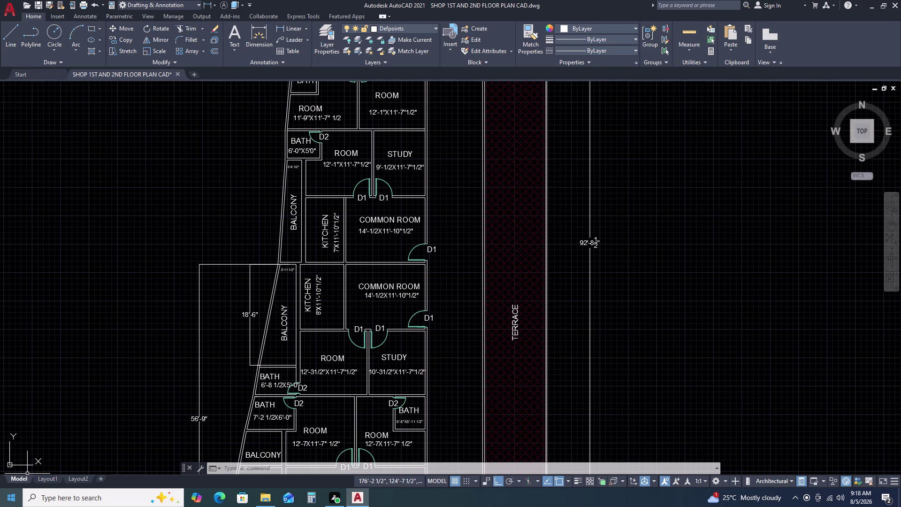
Set the 2'-11 1/2" balcony label's text height to 6".
scroll(down, 3)
middle_drag(181, 359, 313, 290)
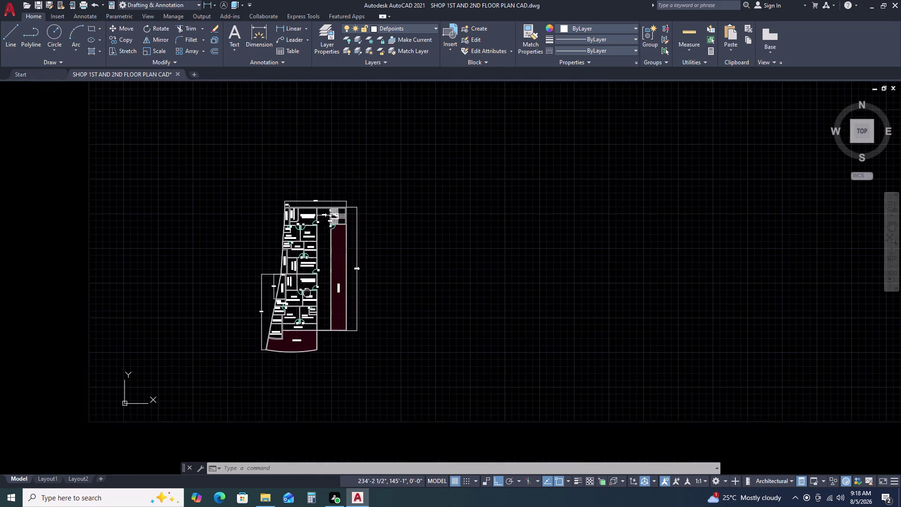
middle_drag(313, 289, 314, 290)
scroll(up, 3)
scroll(up, 3)
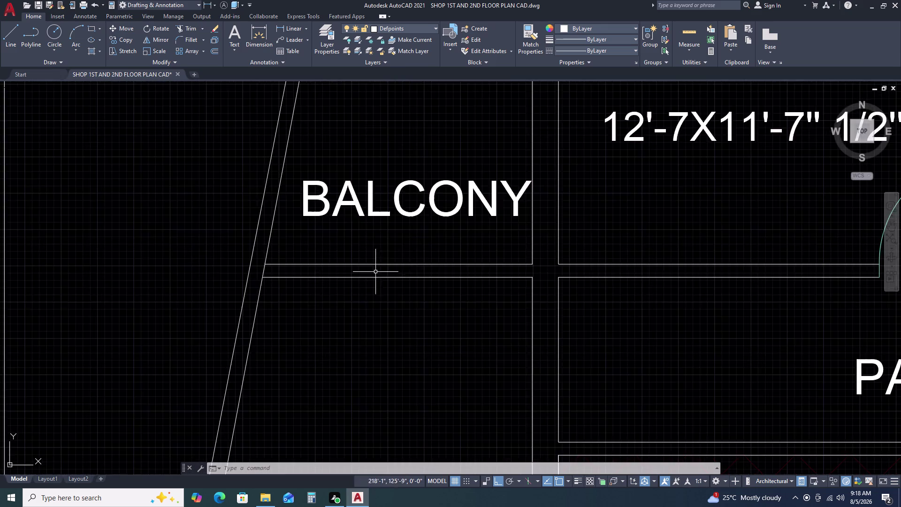
scroll(down, 3)
scroll(up, 3)
scroll(up, 3)
middle_drag(650, 226, 520, 253)
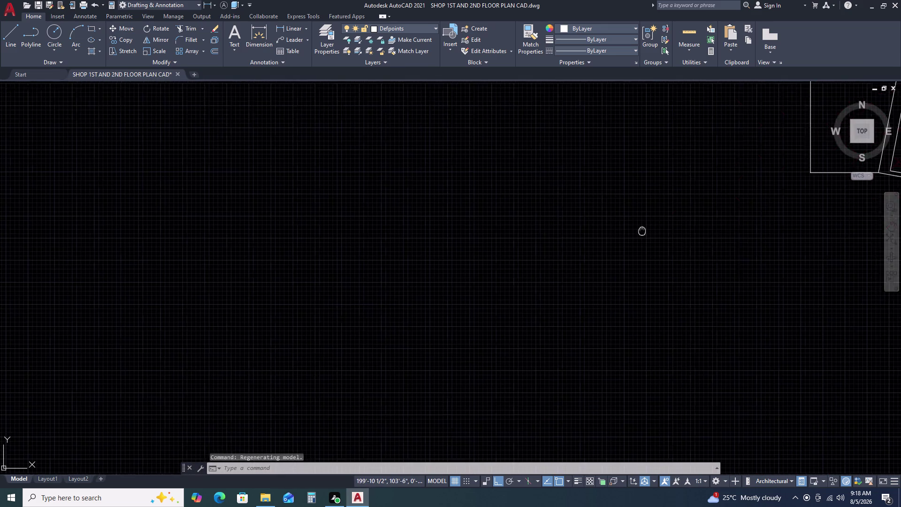
middle_drag(519, 253, 183, 302)
scroll(down, 3)
middle_drag(572, 181, 359, 288)
middle_drag(489, 161, 484, 226)
middle_drag(484, 228, 508, 252)
middle_click(508, 253)
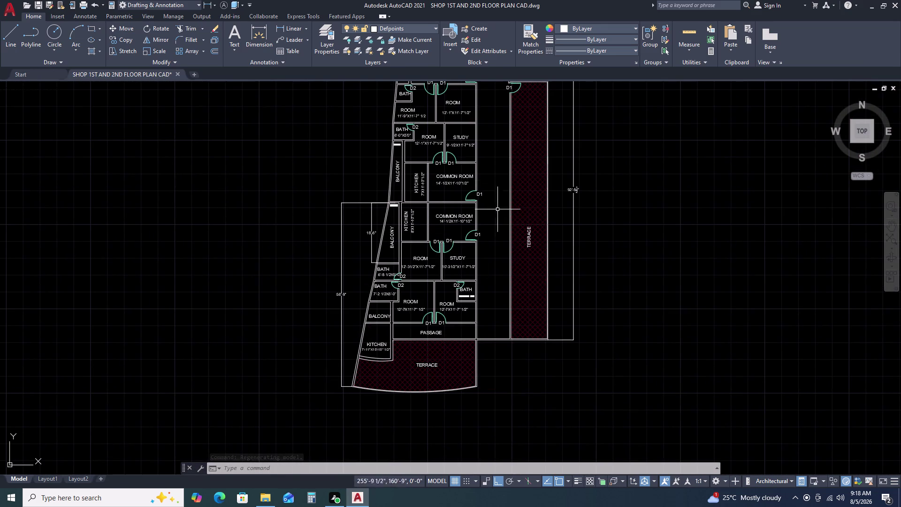
scroll(up, 3)
scroll(up, 3)
scroll(down, 3)
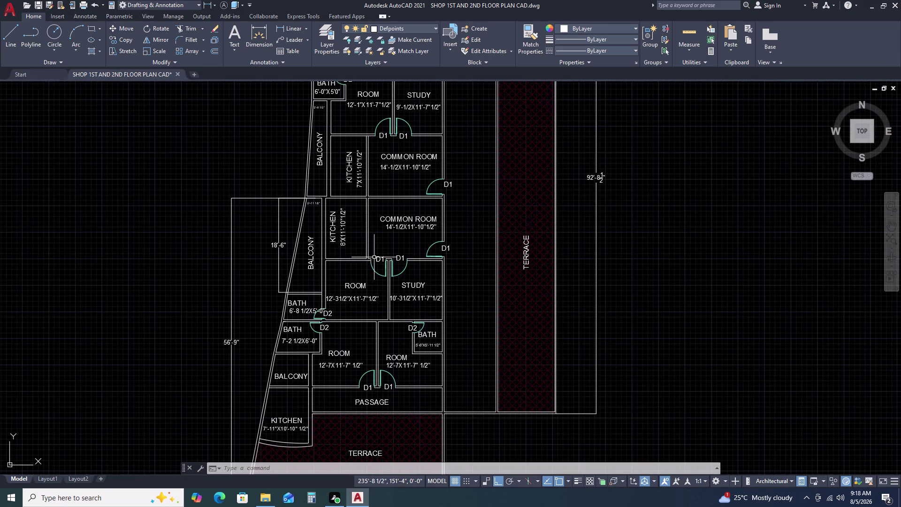
middle_drag(297, 256, 411, 251)
scroll(up, 3)
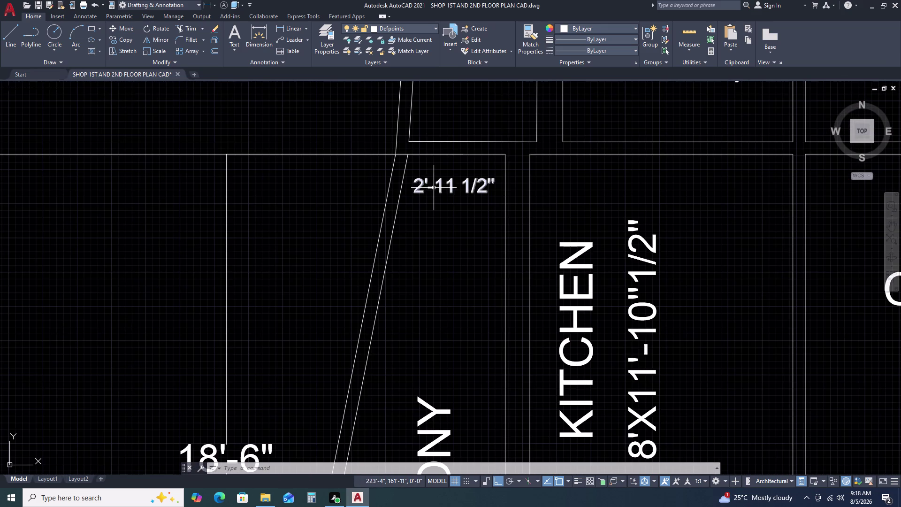
click(434, 187)
click(526, 151)
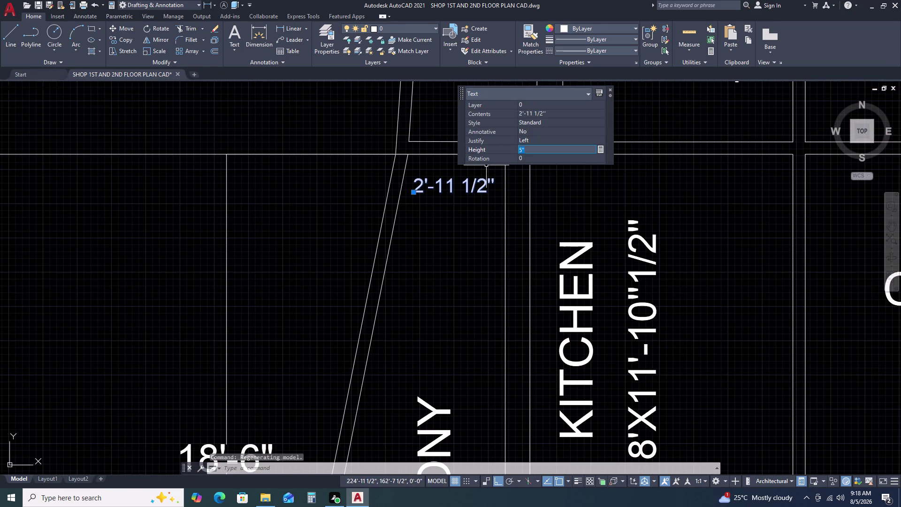
key(6)
key(Return)
click(457, 251)
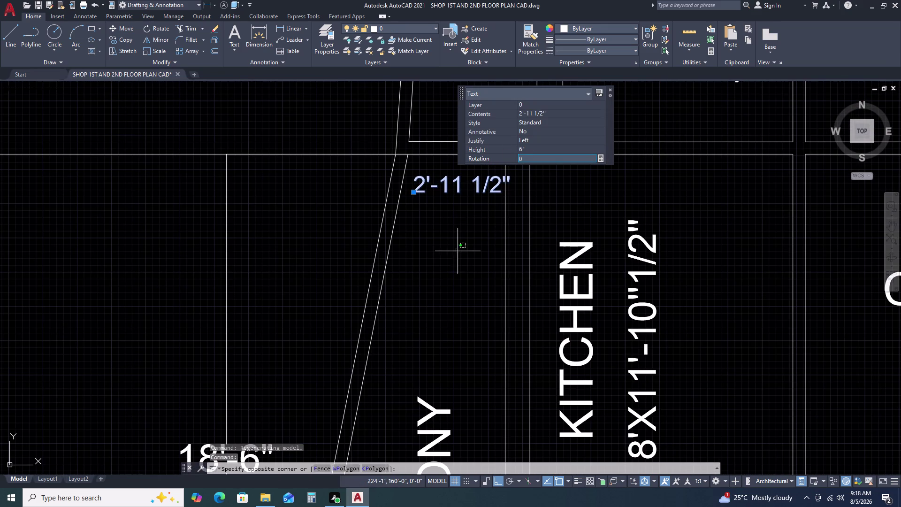
key(Escape)
key(Escape)
Move the 2'-11 1/2" balcony label slightly lower.
scroll(down, 3)
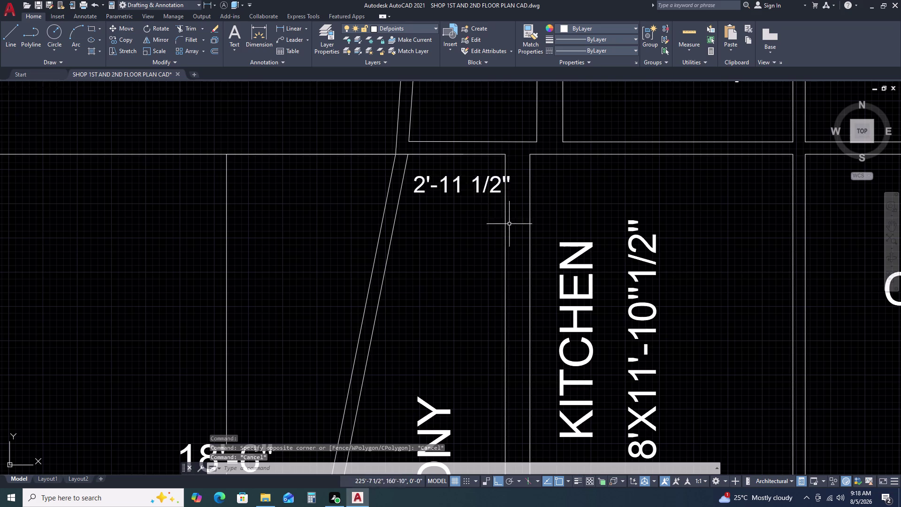
scroll(down, 3)
scroll(up, 3)
click(459, 124)
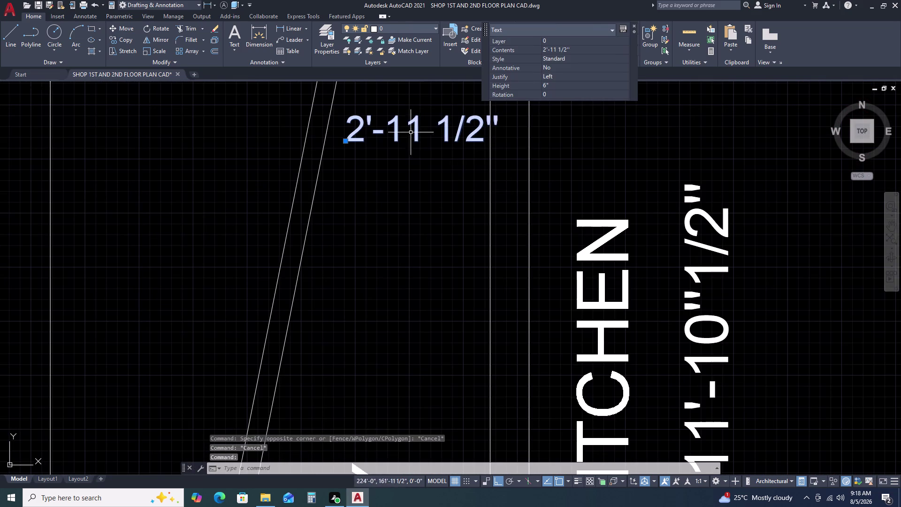
text(m)
key(space)
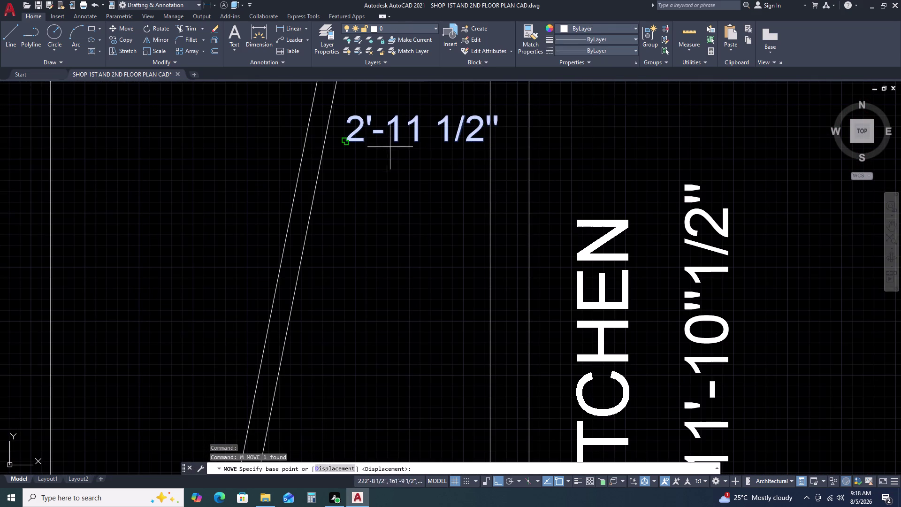
key(m)
key(space)
click(360, 148)
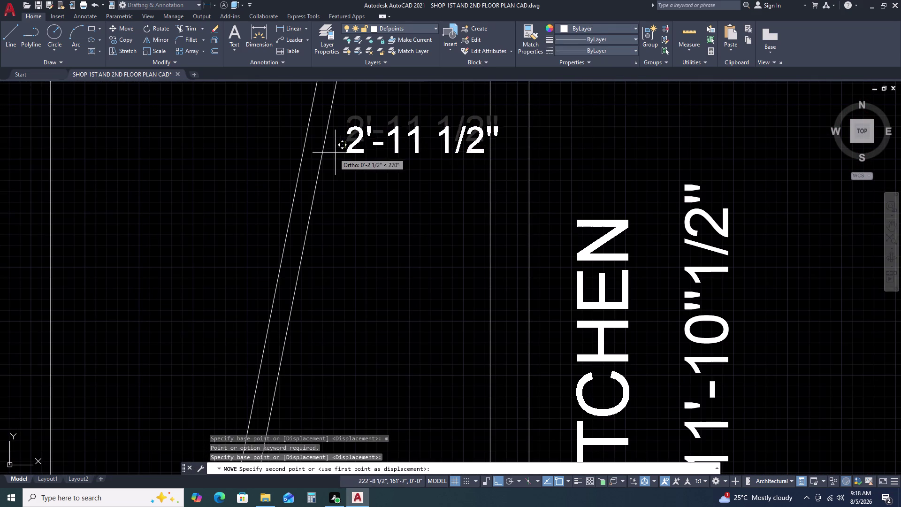
click(332, 153)
scroll(down, 3)
scroll(down, 3)
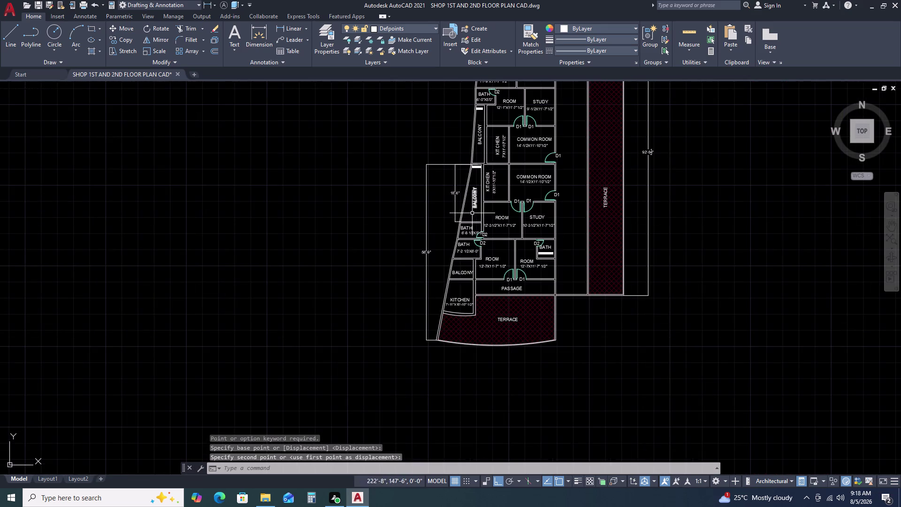
scroll(up, 3)
scroll(up, 3)
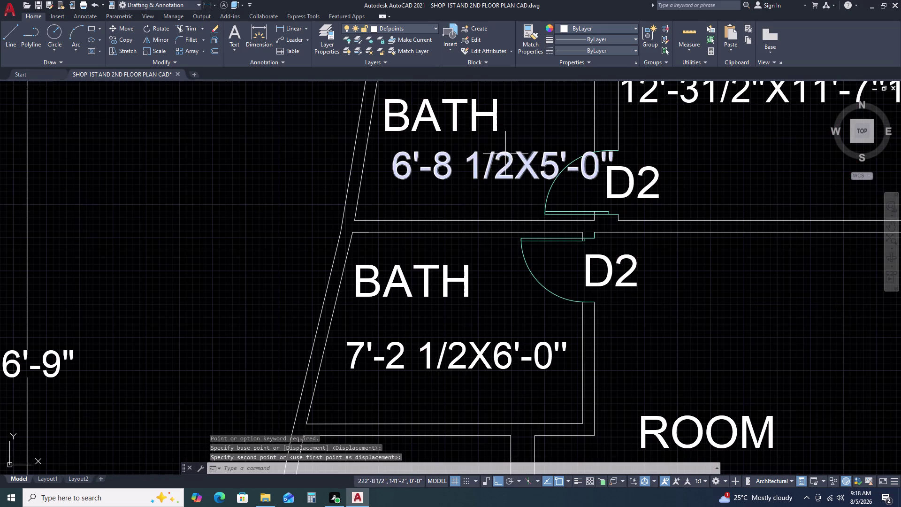
Shift the 6'-8 1/2X5'-0" bath size label slightly left inside its room.
double_click(461, 164)
click(422, 161)
key(m)
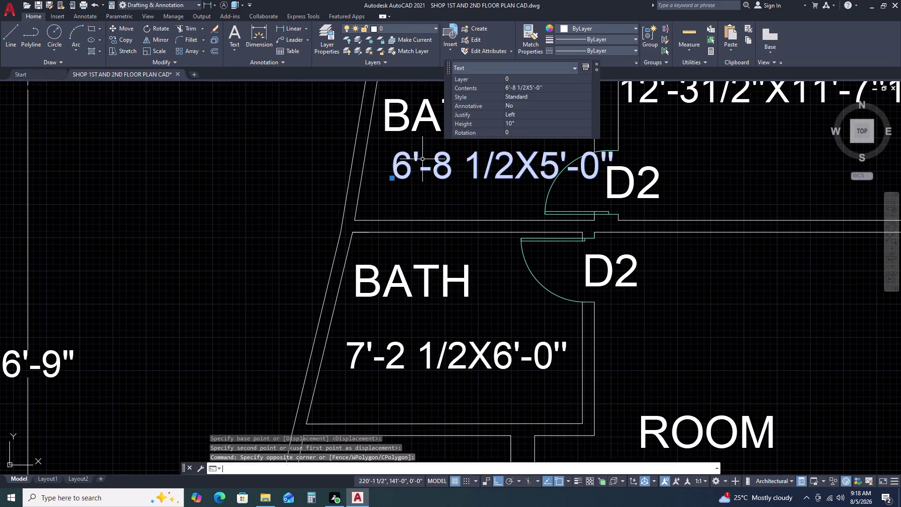
key(space)
click(423, 159)
click(409, 171)
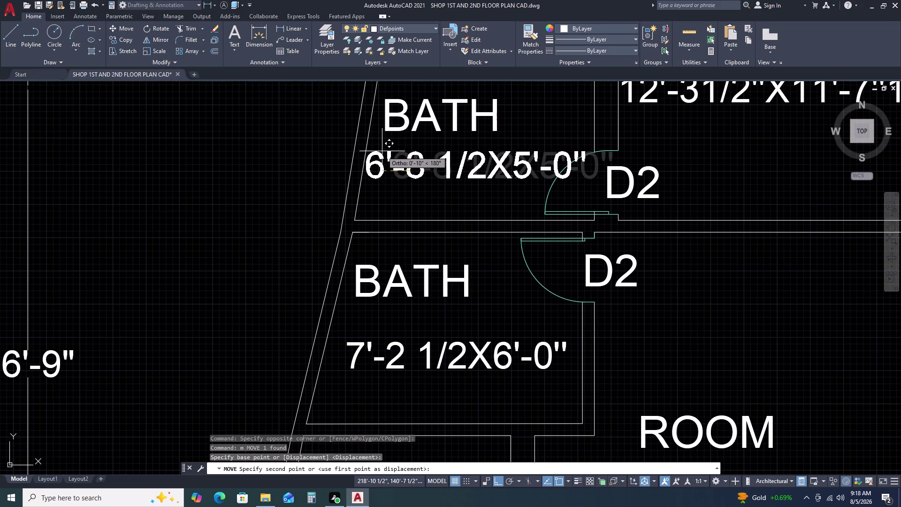
click(382, 152)
scroll(down, 3)
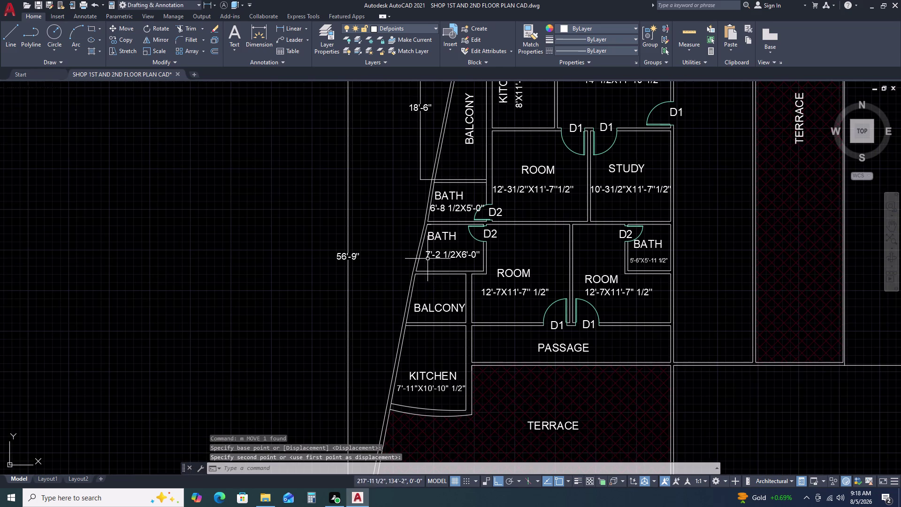
middle_drag(435, 324, 478, 247)
middle_click(480, 243)
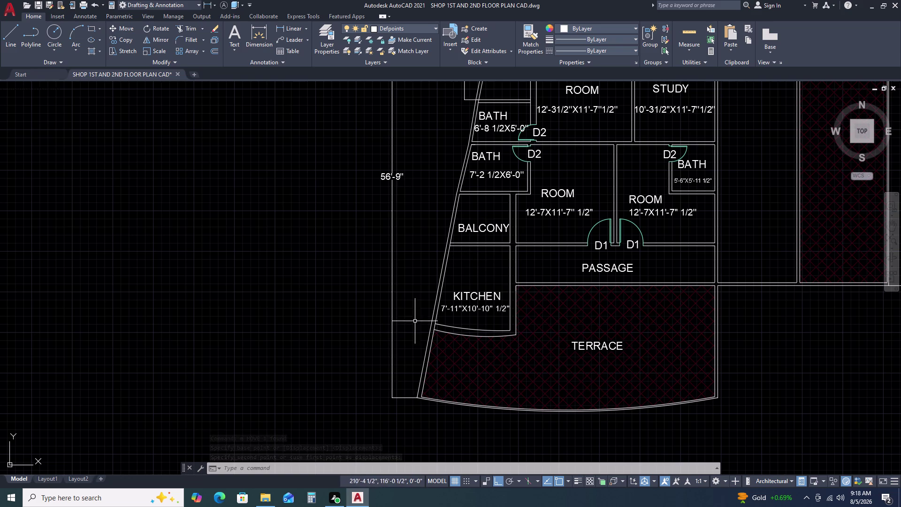
Add linear dimensions to the lower balcony: 6'-6" across its top and 6'-3" down its right side.
scroll(up, 3)
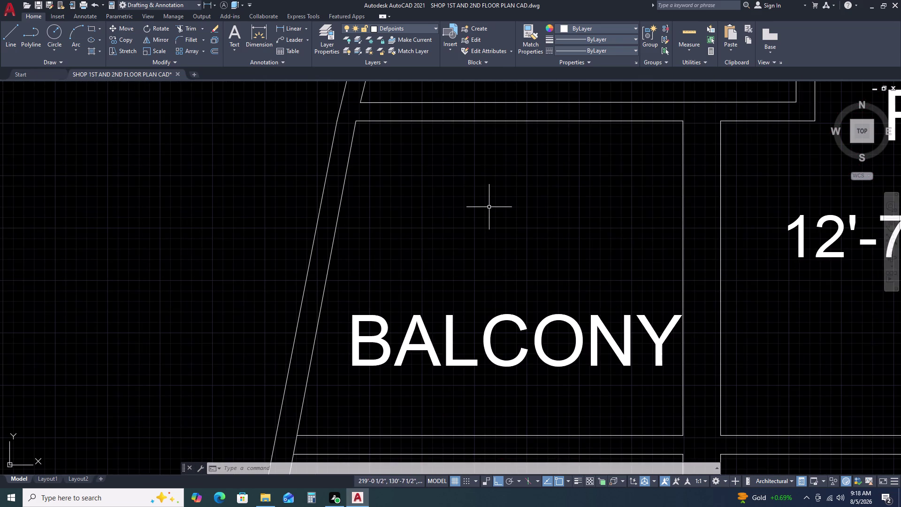
key(d)
text(li)
key(space)
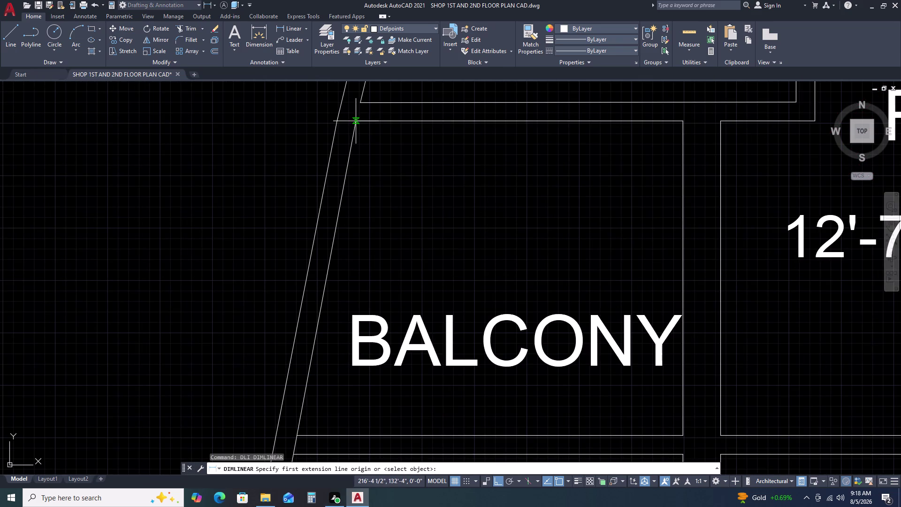
click(353, 122)
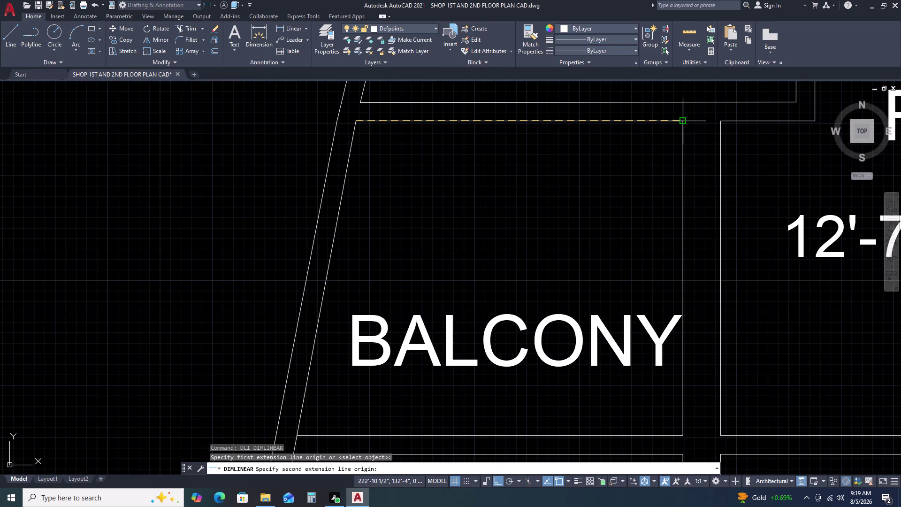
click(681, 121)
click(629, 156)
key(space)
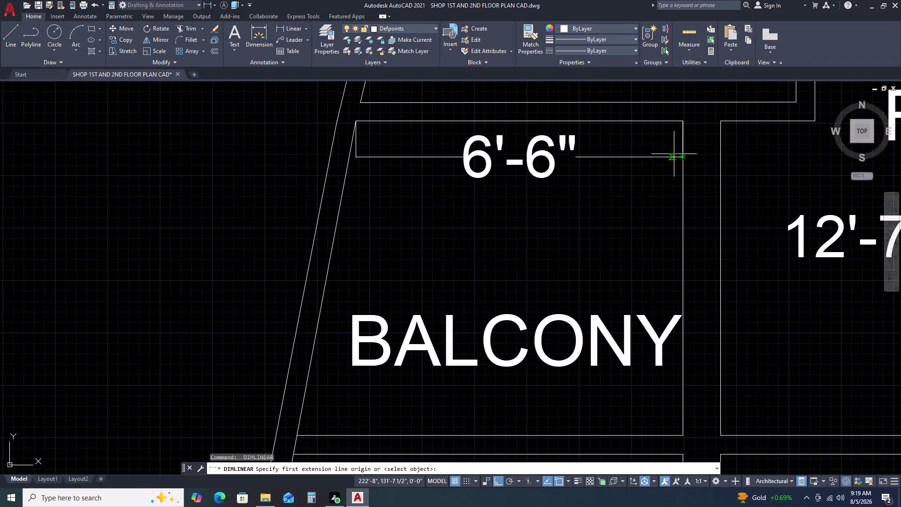
double_click(681, 119)
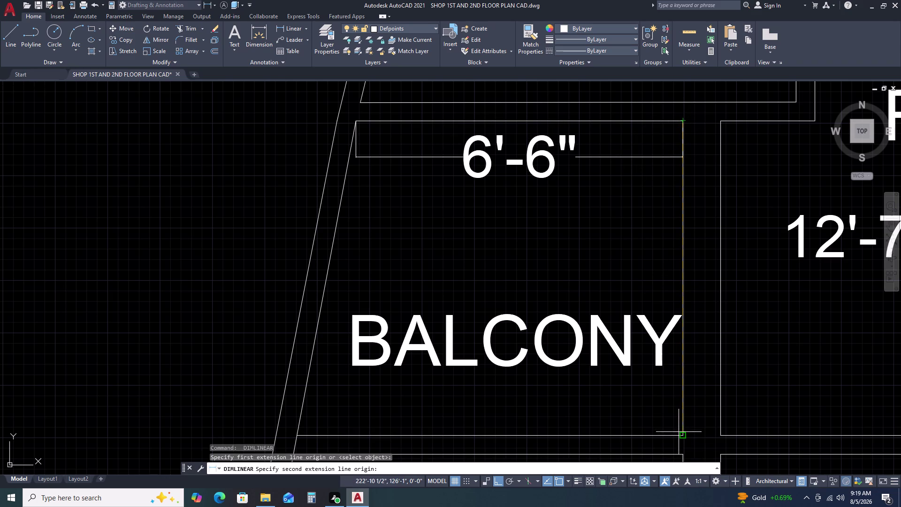
click(680, 434)
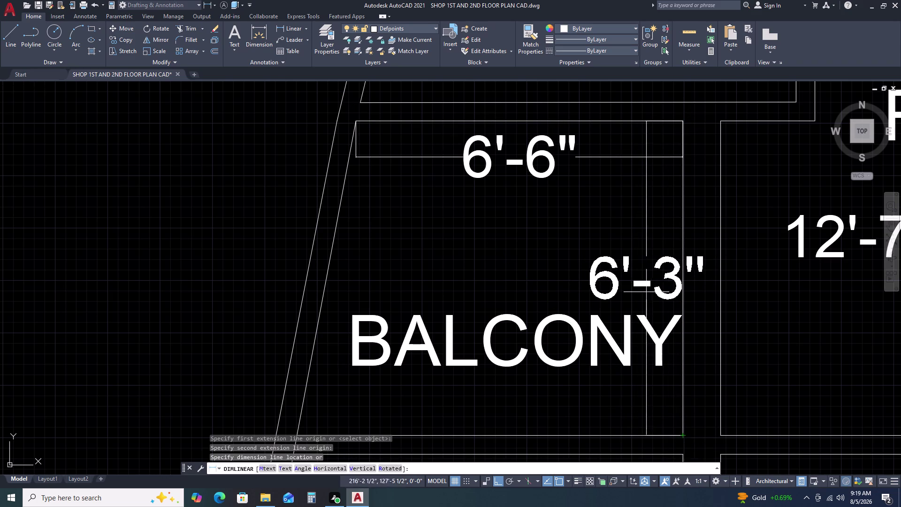
click(652, 171)
scroll(down, 3)
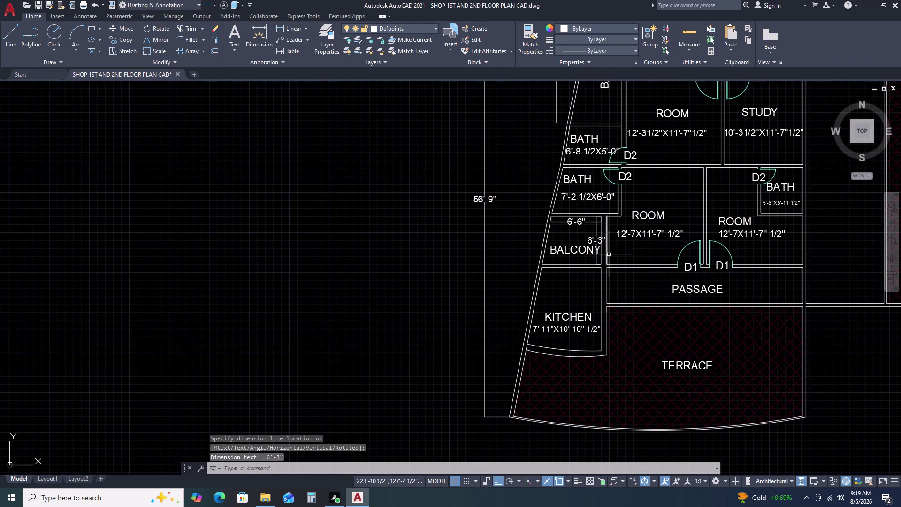
middle_drag(608, 254, 485, 240)
scroll(down, 3)
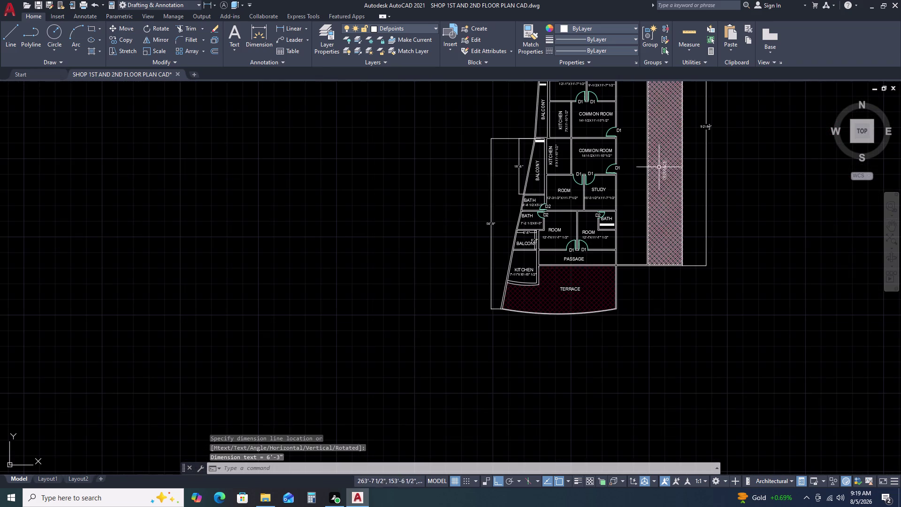
middle_drag(658, 176, 590, 208)
middle_drag(641, 209, 629, 267)
scroll(down, 3)
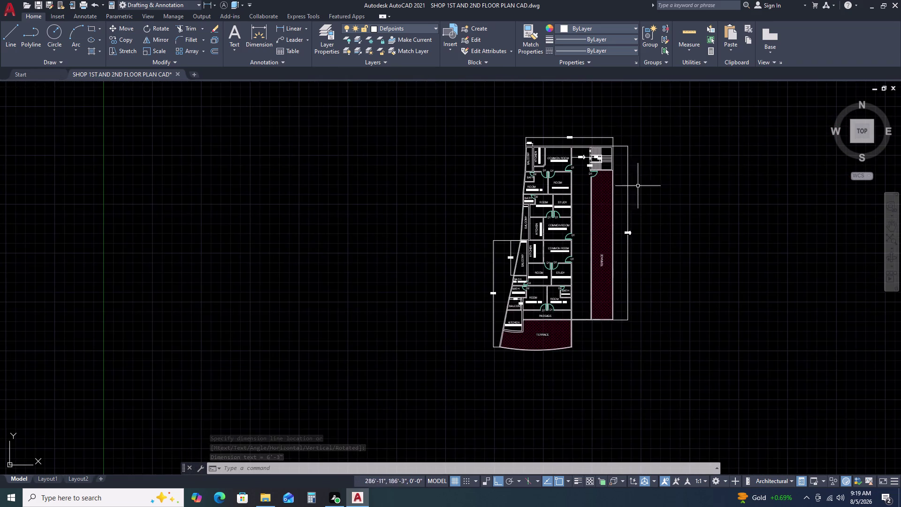
Place a 4'-11 1/2" vertical dimension from the landing corner beside the stair.
scroll(up, 3)
scroll(up, 3)
middle_drag(629, 237, 578, 195)
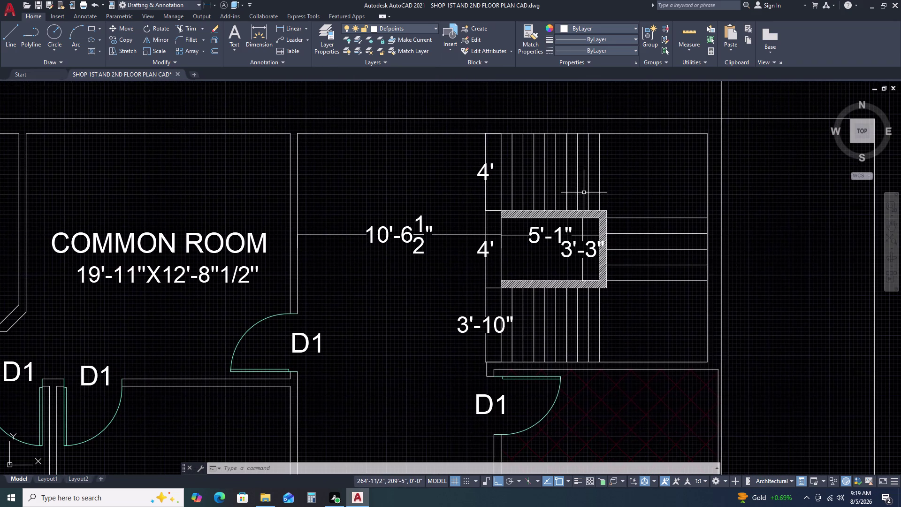
scroll(up, 3)
scroll(down, 3)
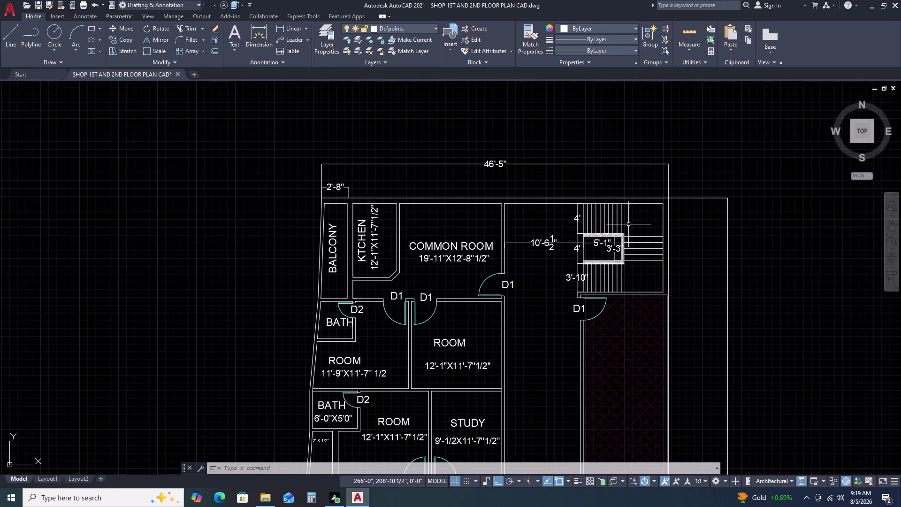
scroll(up, 3)
middle_drag(660, 209, 595, 232)
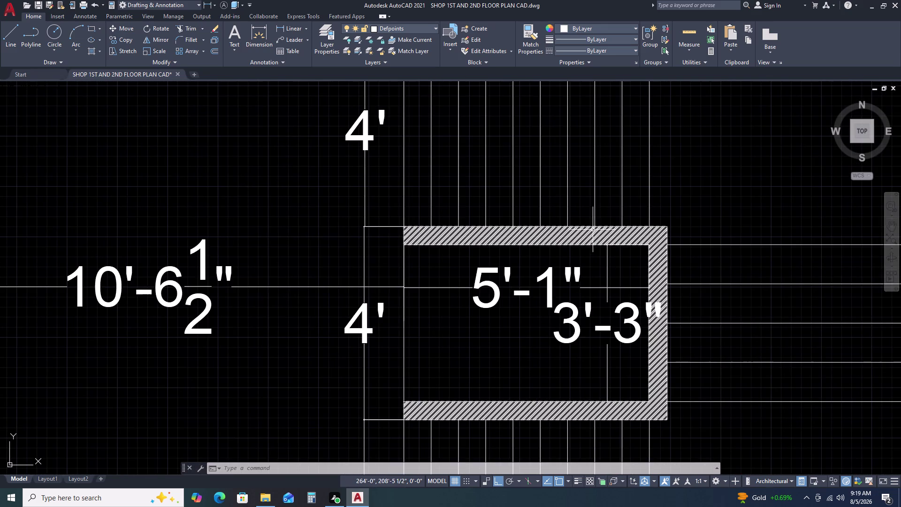
key(d)
text(li)
key(space)
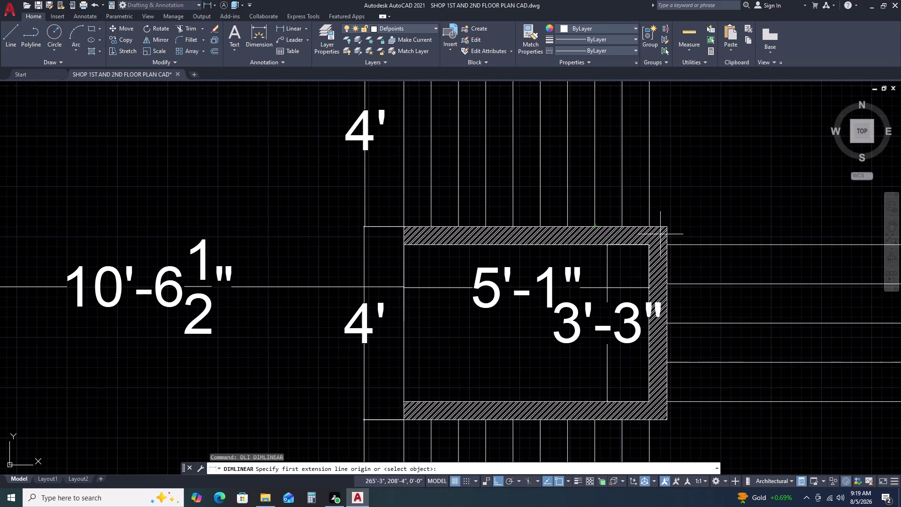
scroll(down, 3)
scroll(up, 3)
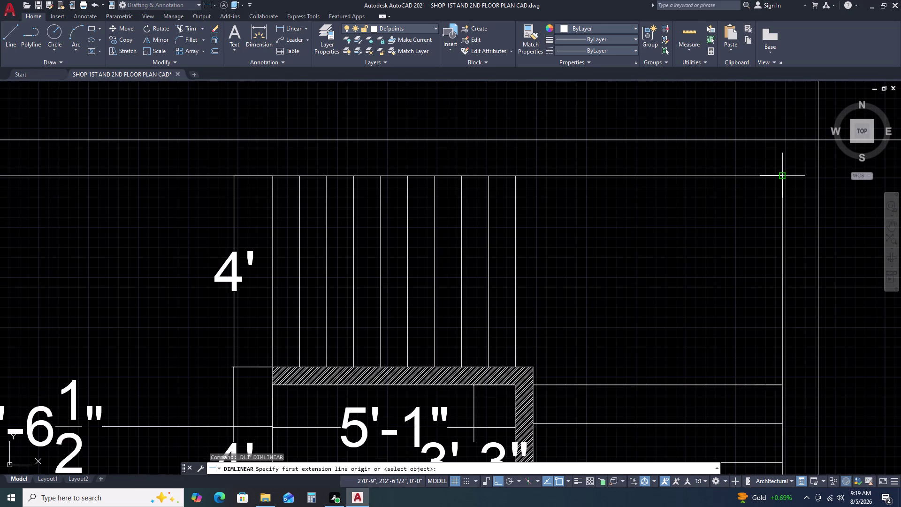
double_click(784, 177)
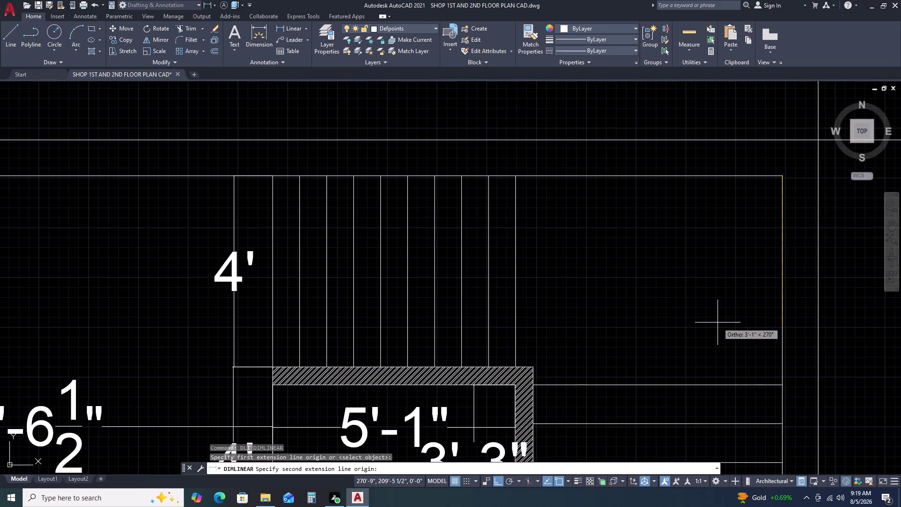
text(4')
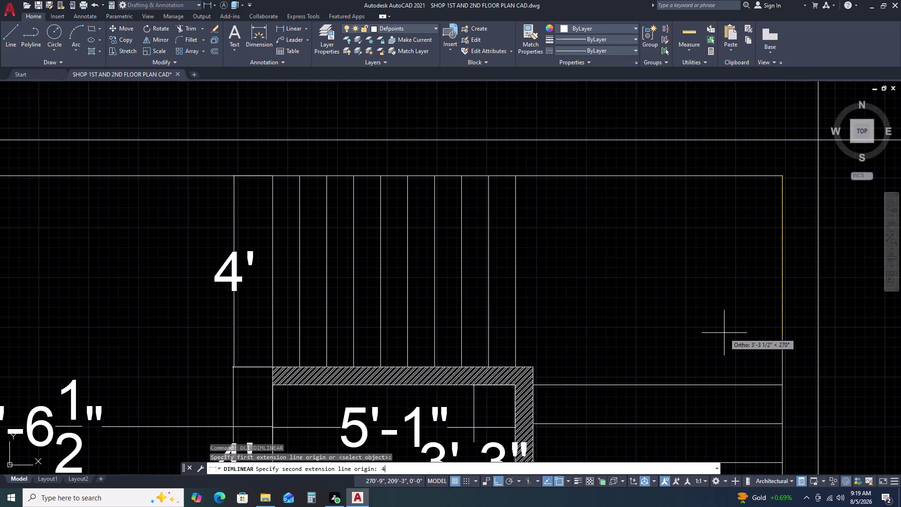
text(11)
key(period)
key(5)
key(Return)
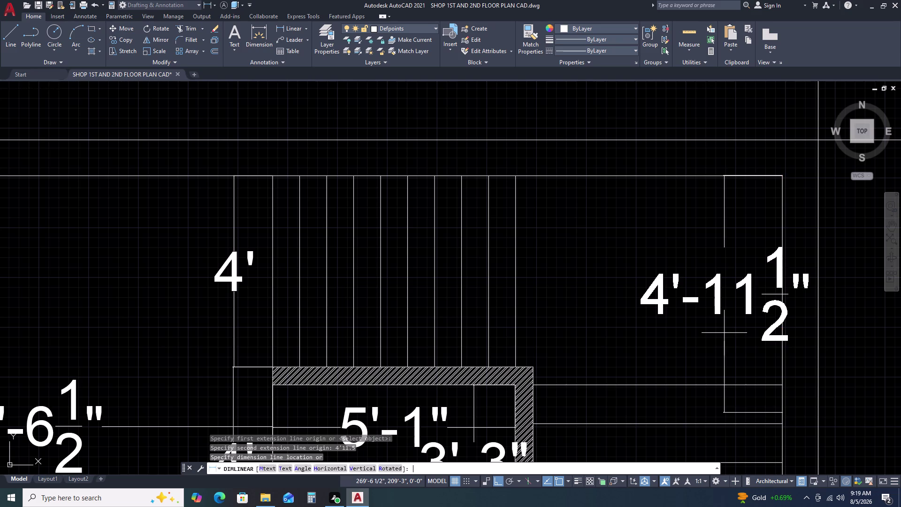
click(632, 313)
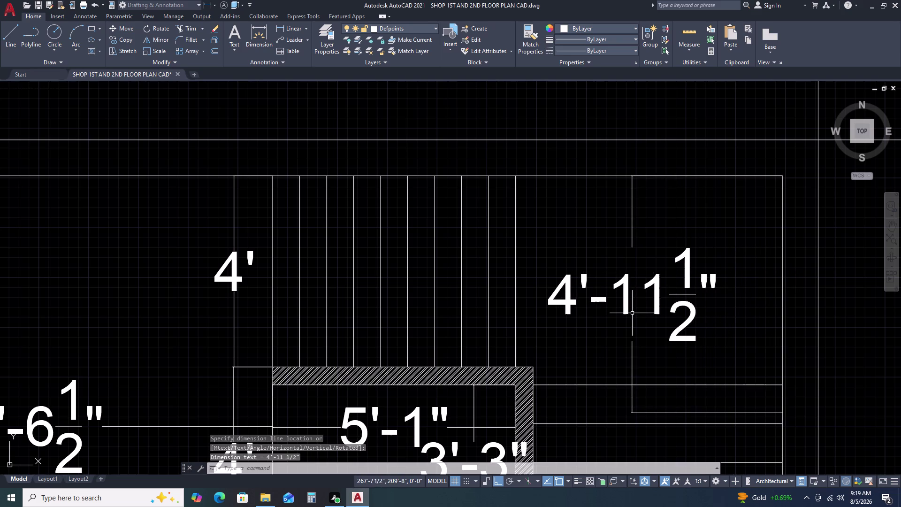
Add a second 4'-11 1/2" dimension upward from the landing's lower corner.
scroll(down, 3)
middle_drag(639, 389, 649, 291)
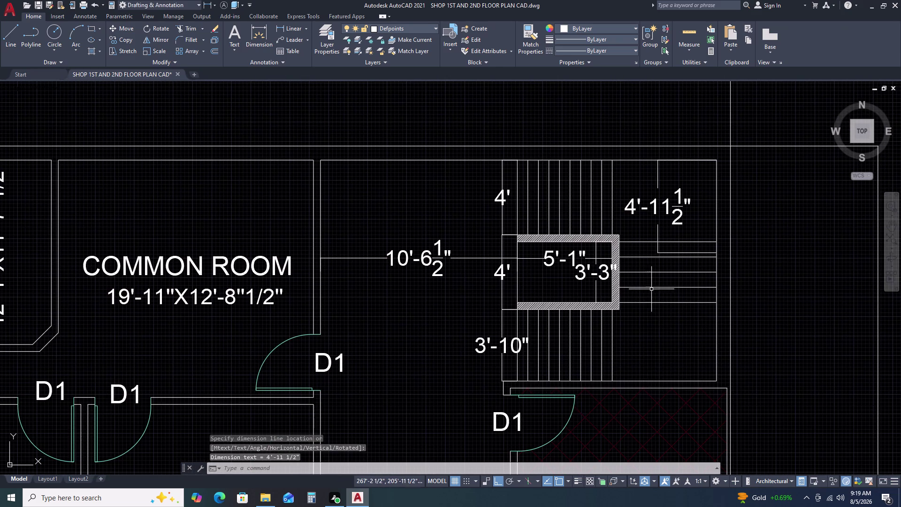
key(space)
scroll(up, 3)
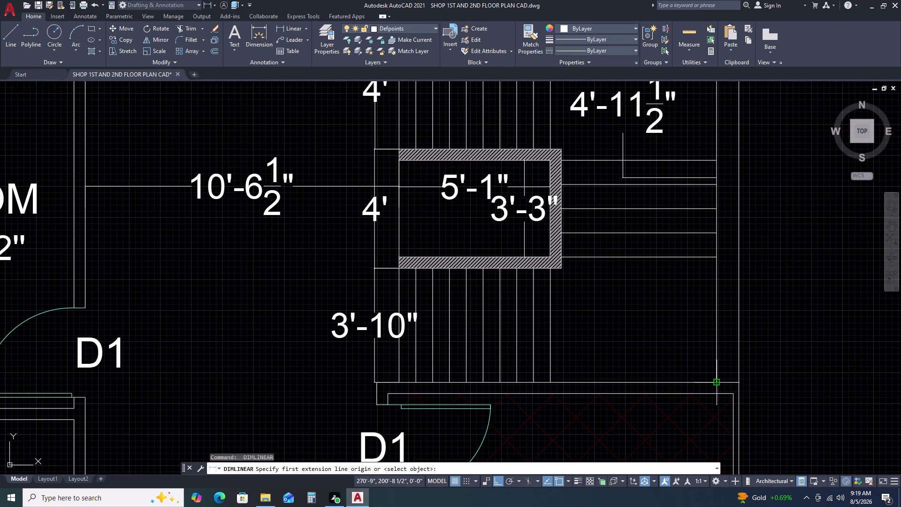
click(715, 380)
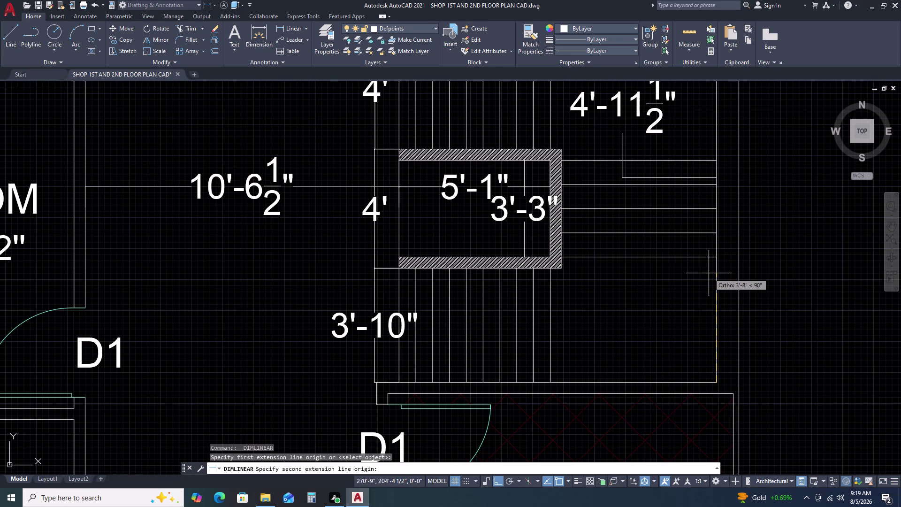
text(4'11.)
text(5)
key(Return)
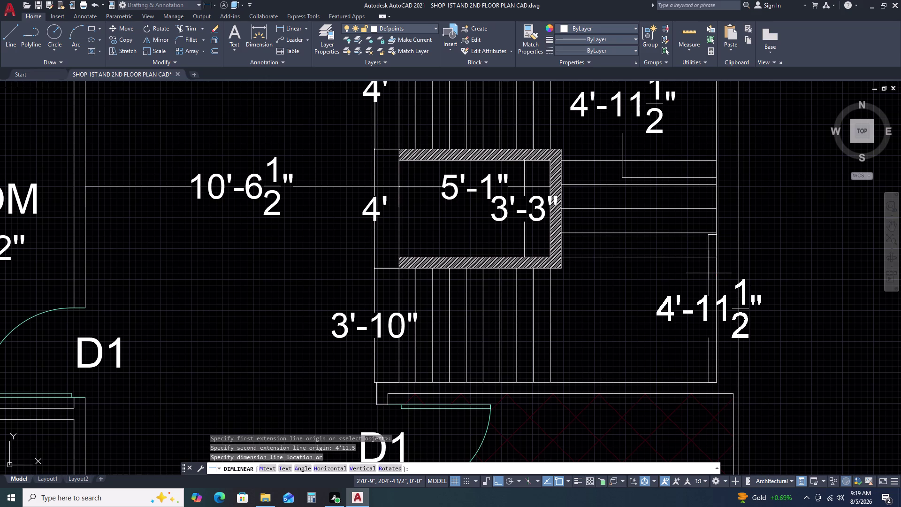
click(635, 275)
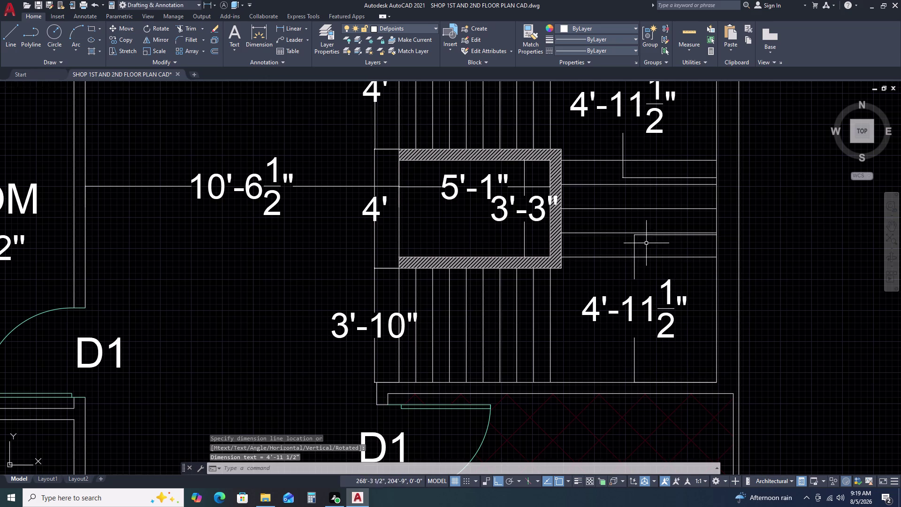
Erase the duplicate lower 4'-11 1/2" dimension.
middle_drag(657, 202, 649, 236)
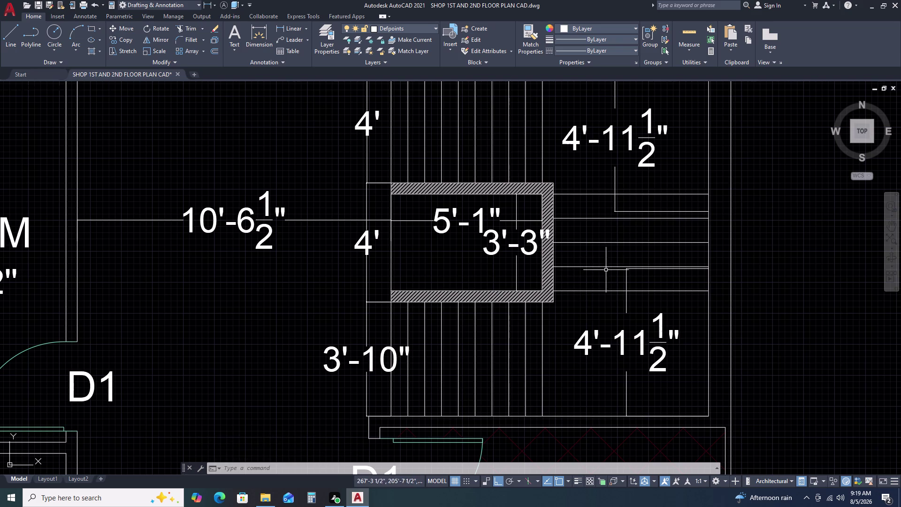
click(642, 329)
key(Delete)
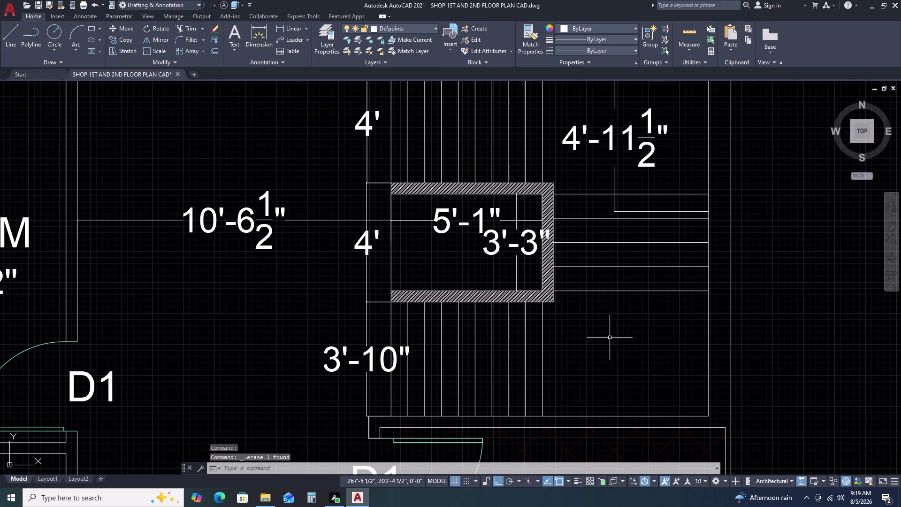
key(space)
key(Escape)
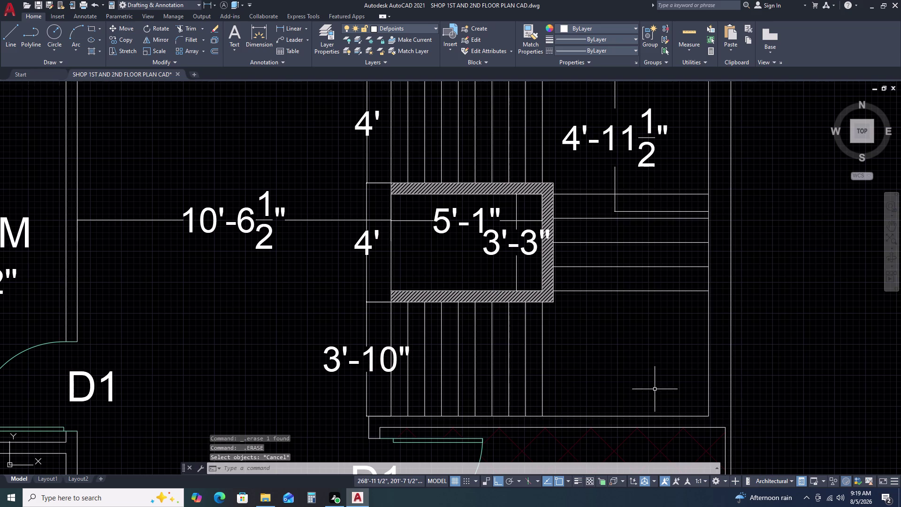
key(d)
text(lk)
key(i)
key(space)
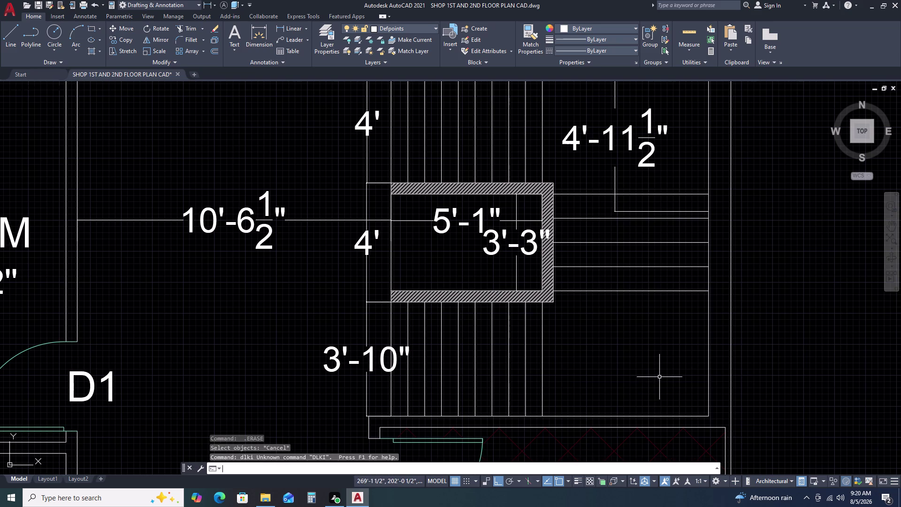
key(Escape)
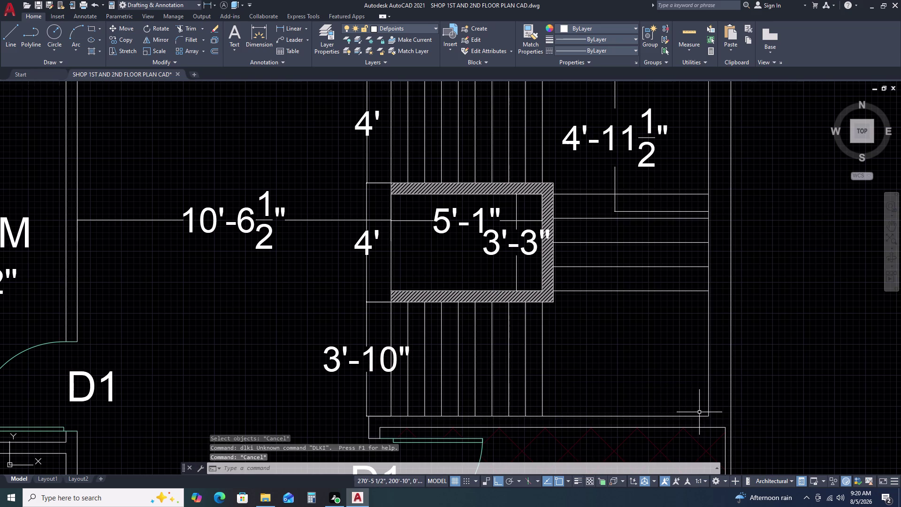
Try a 4'-5 1/2" dimension from the landing's lower corner, cancelling the failed attempts.
key(d)
text(li)
key(space)
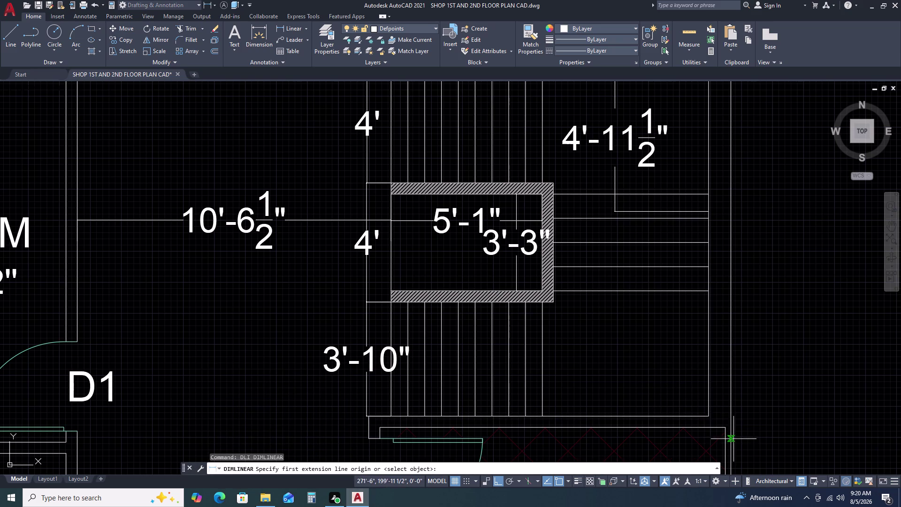
click(708, 413)
click(707, 419)
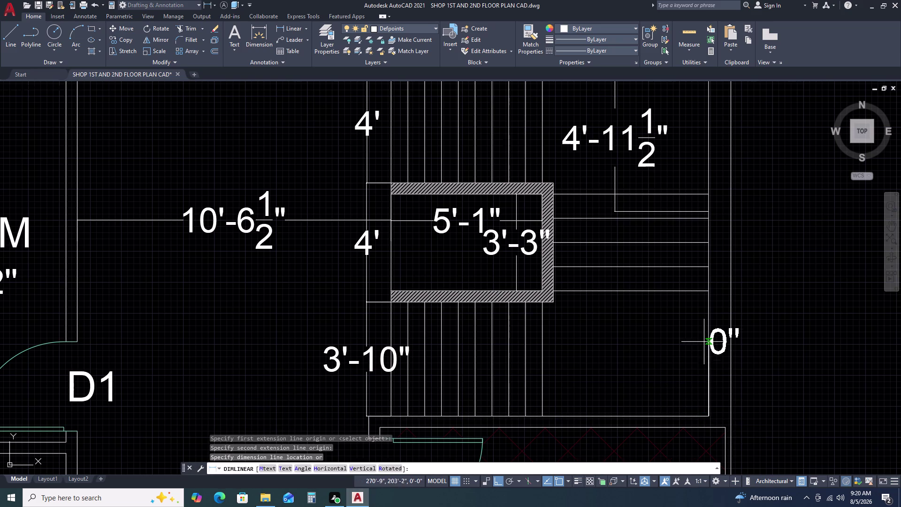
key(Escape)
key(space)
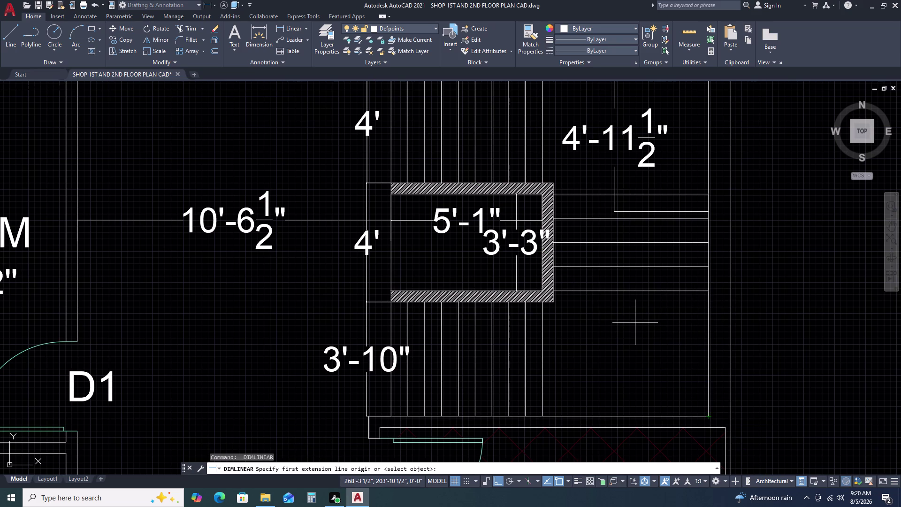
key(4)
key(apostrophe)
text(5.)
key(5)
key(Return)
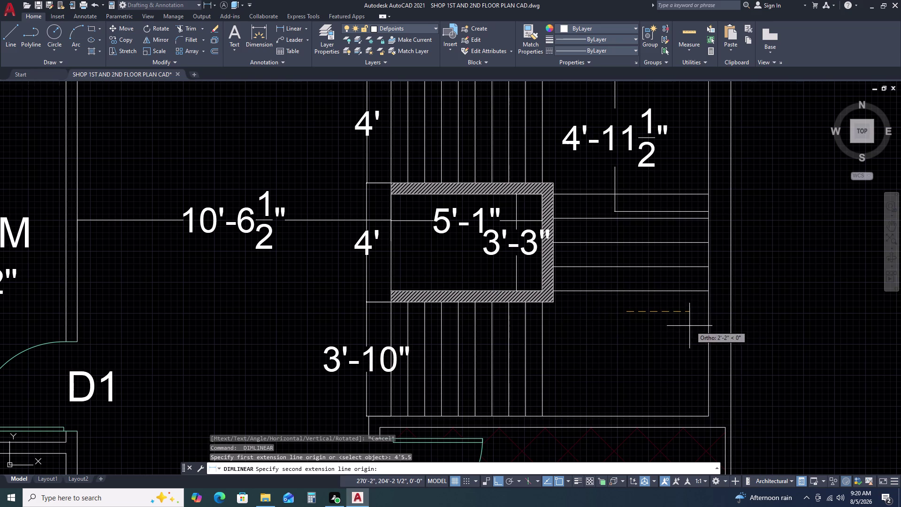
click(711, 314)
key(Escape)
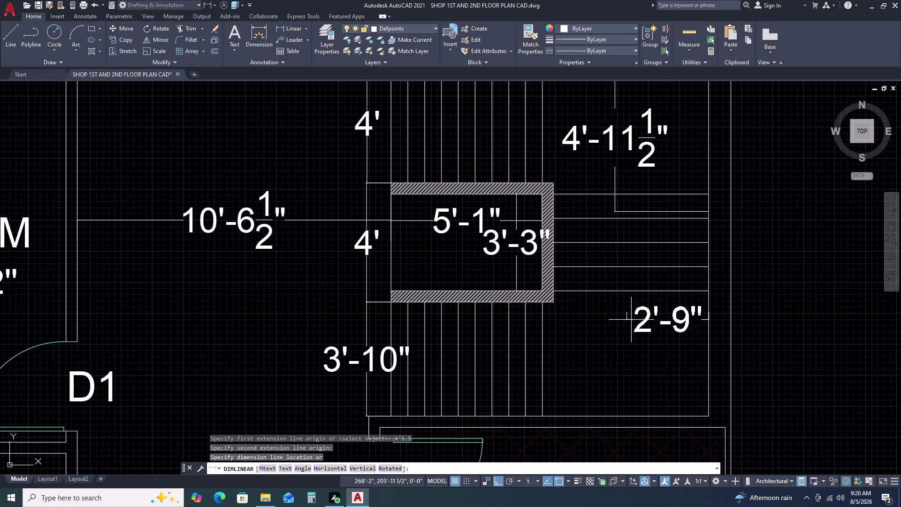
Place the 4'-5 1/2" vertical dimension from the landing's lower corner below the treads.
key(space)
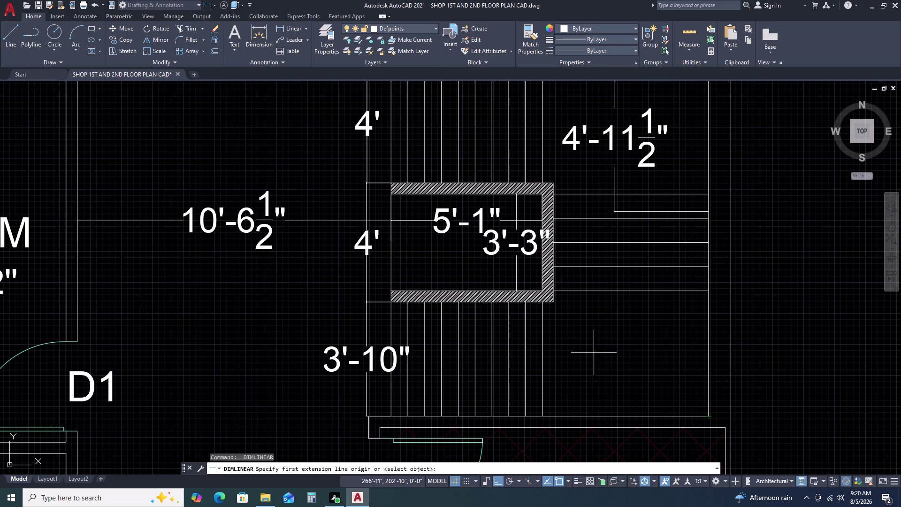
drag(707, 415, 708, 410)
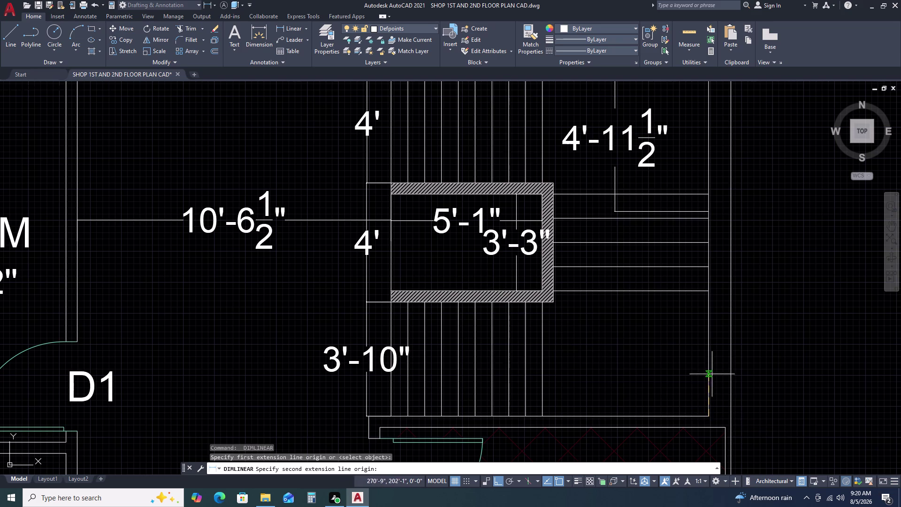
text(4')
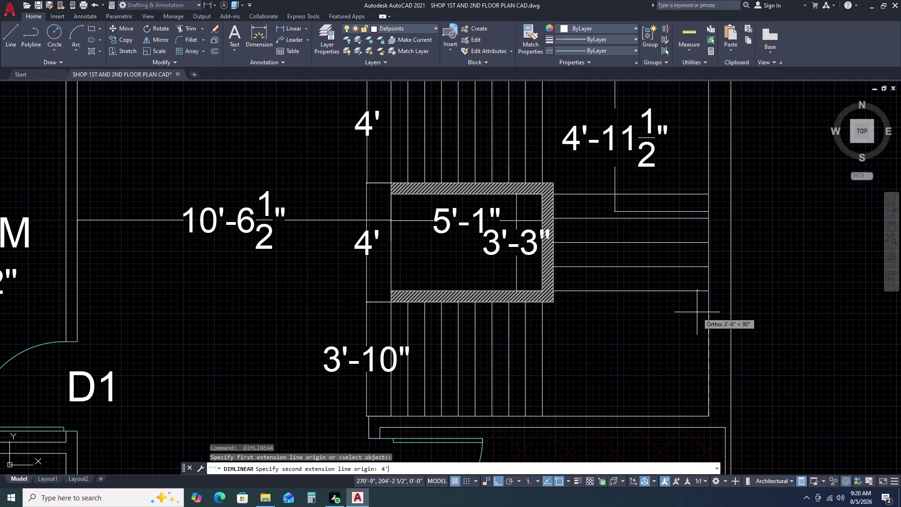
text(5.5)
key(Return)
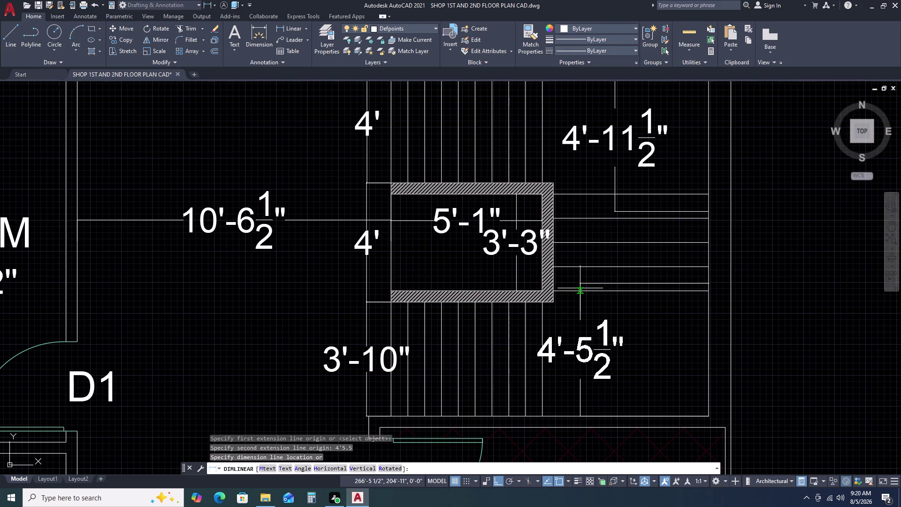
double_click(554, 285)
key(Escape)
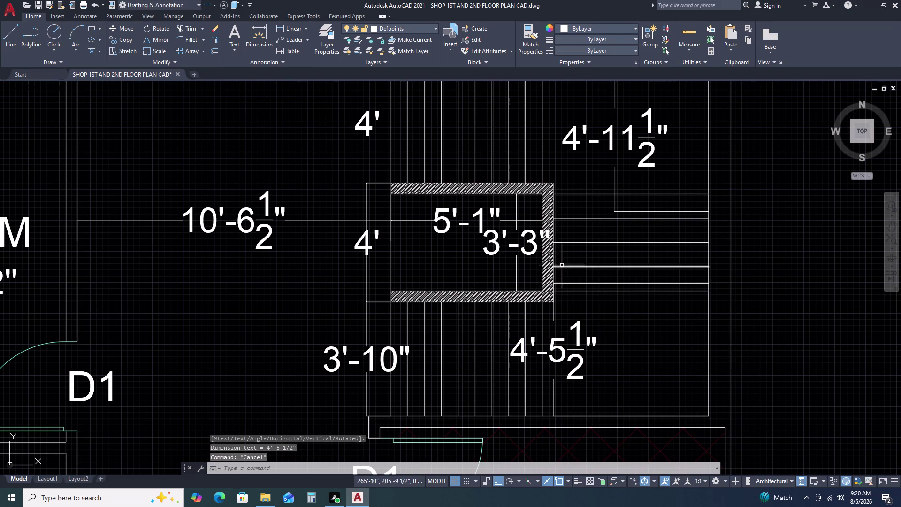
double_click(586, 193)
Delete the old tread lines right of the stairwell and clear the stray dimension selection.
click(578, 218)
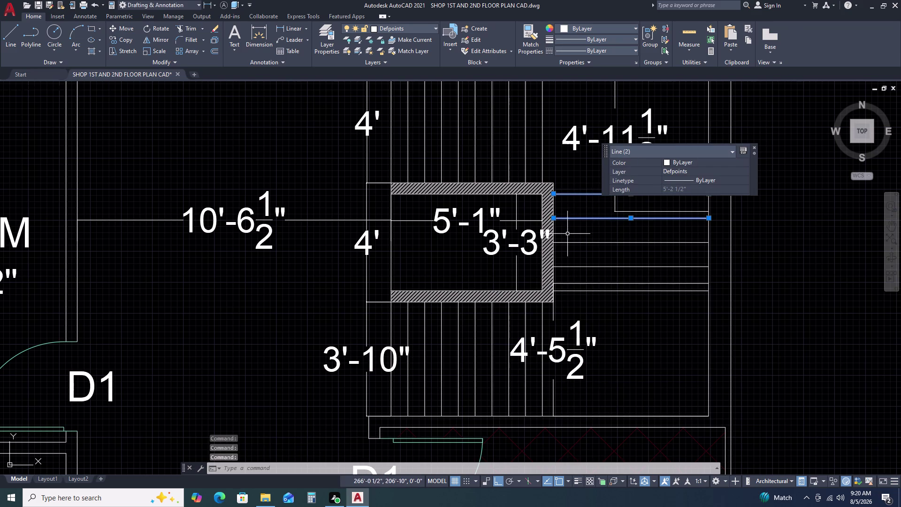
click(569, 243)
click(569, 265)
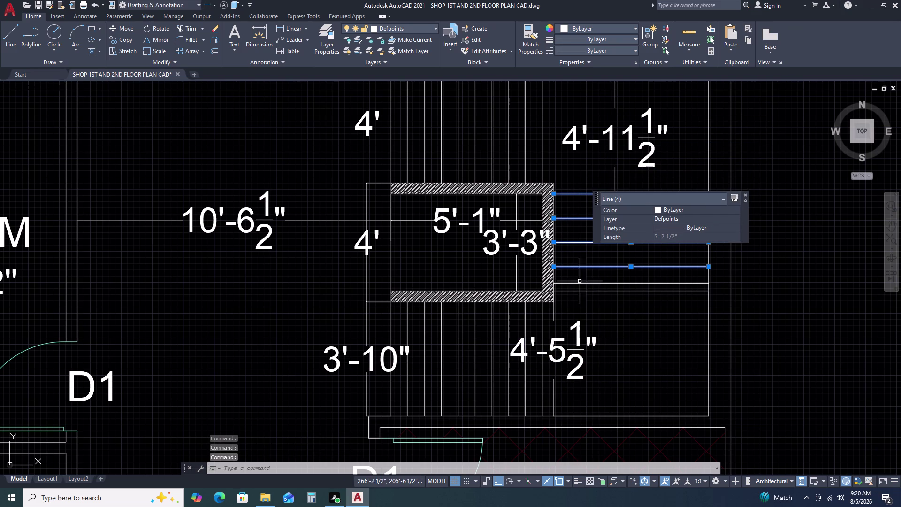
double_click(581, 292)
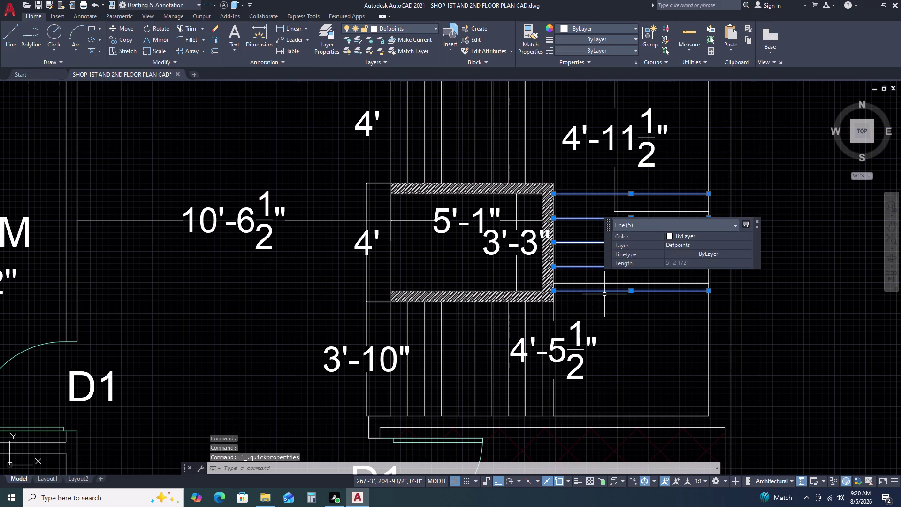
key(Delete)
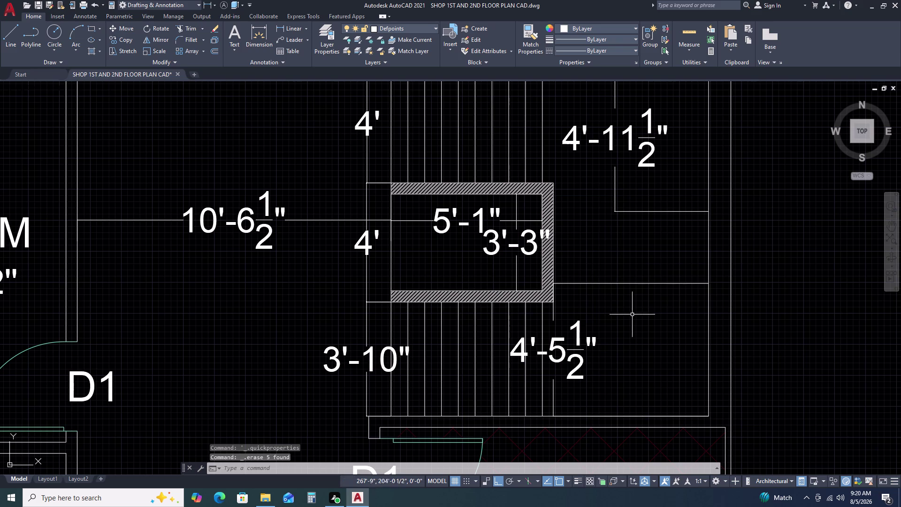
click(628, 212)
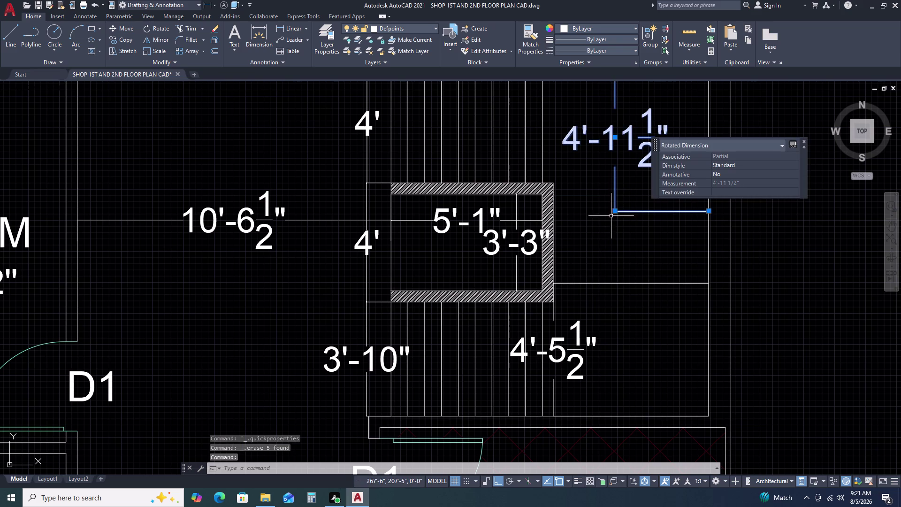
key(Escape)
Draw a new horizontal tread line from the stairwell wall to the right boundary.
key(l)
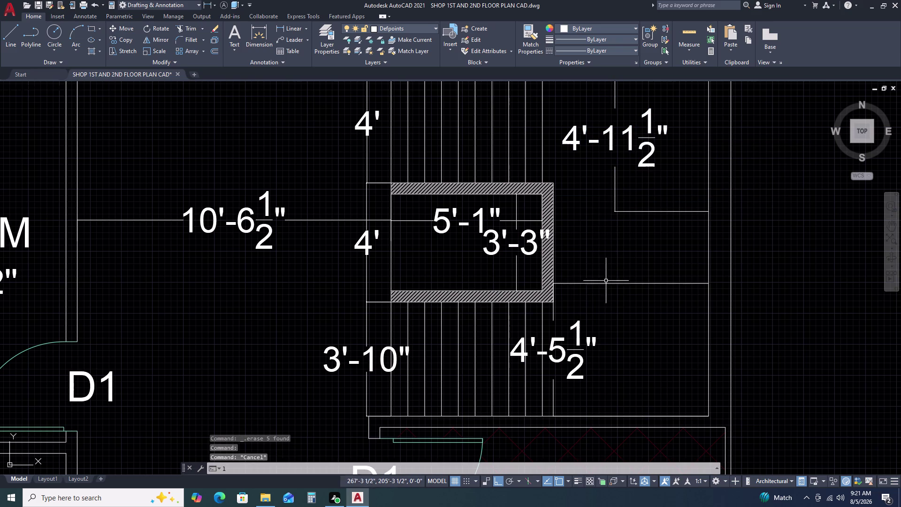
key(space)
click(556, 284)
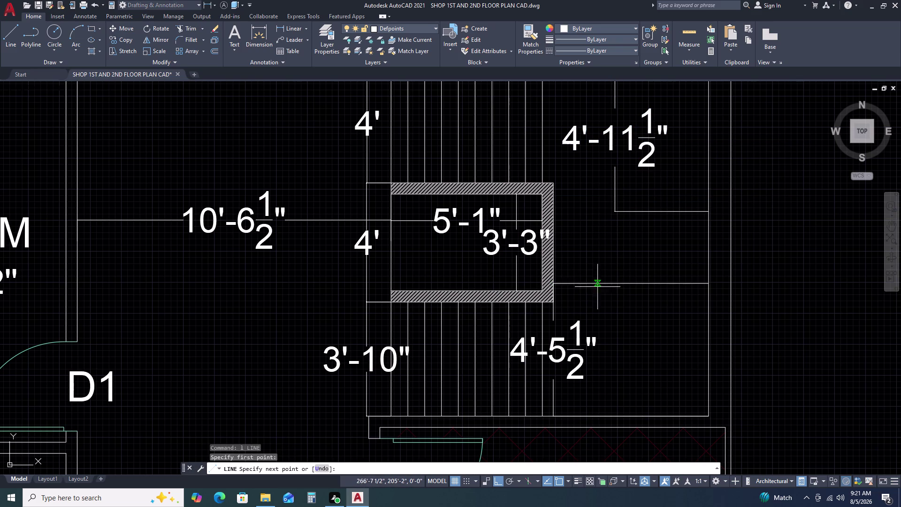
click(709, 286)
key(Escape)
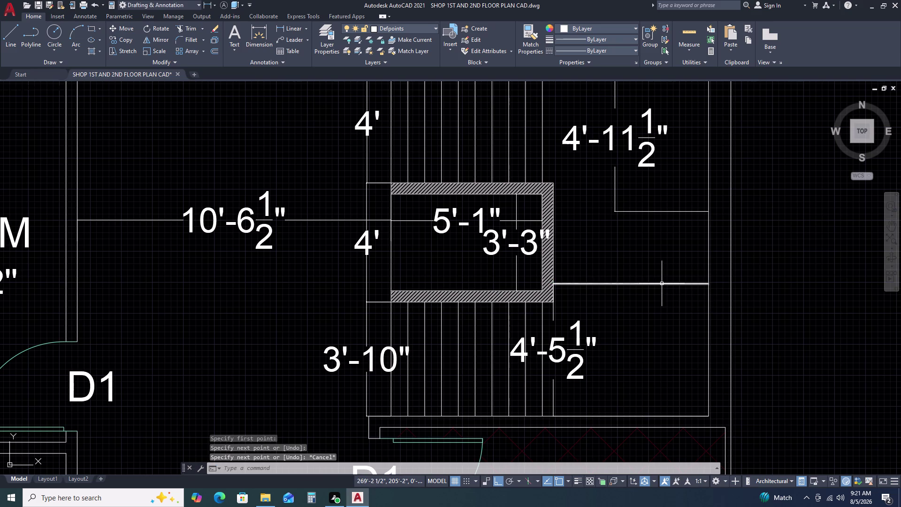
Copy the new tread line as a 5-item array using the Fit spacing option.
click(662, 284)
key(c)
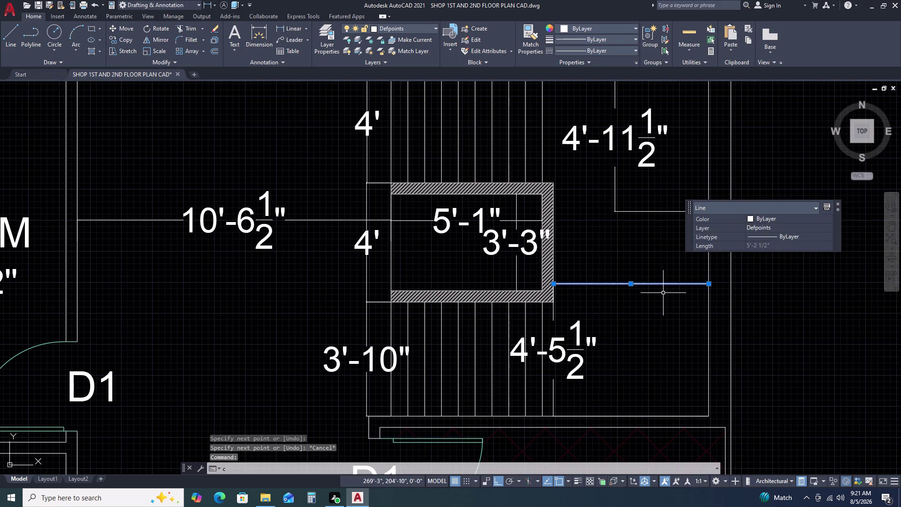
key(o)
key(space)
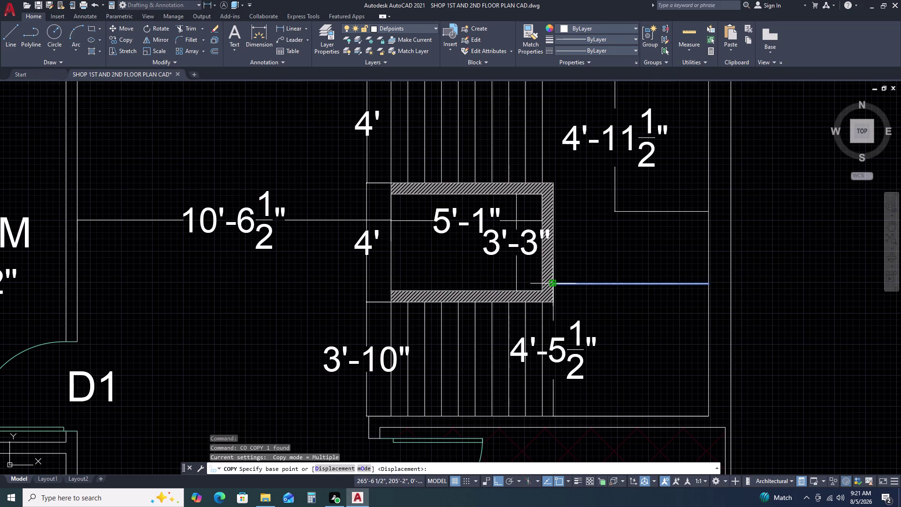
double_click(551, 283)
text(a)
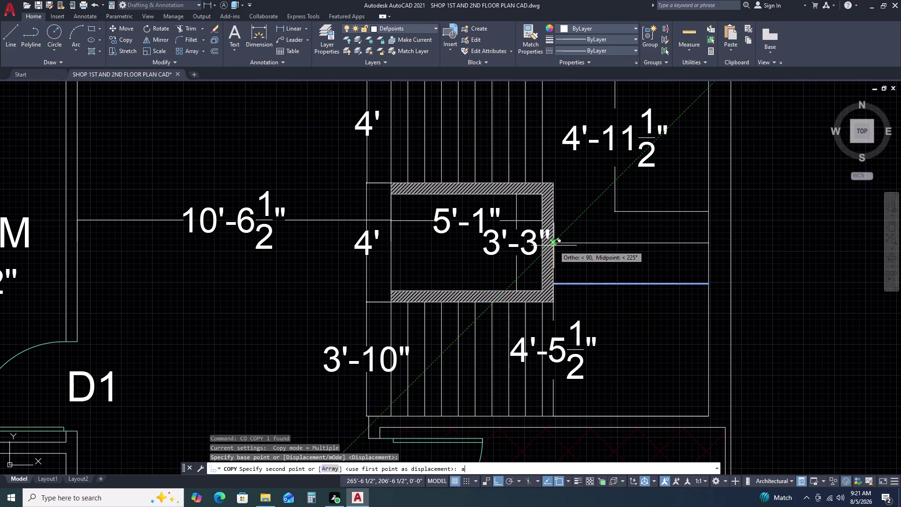
text(r)
key(space)
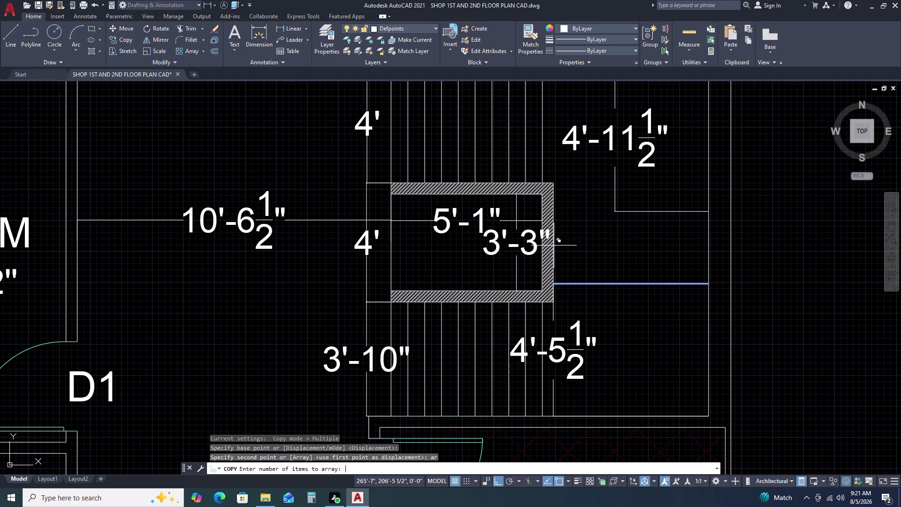
text(5)
key(space)
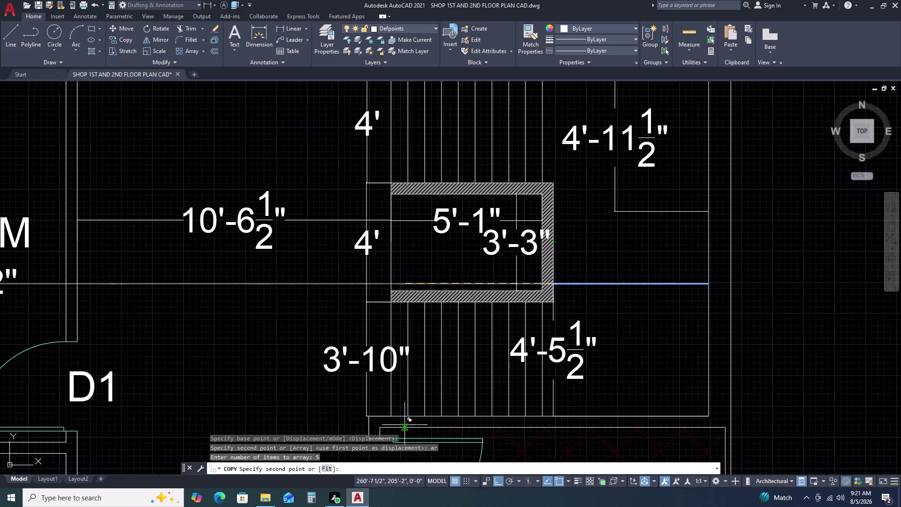
click(330, 471)
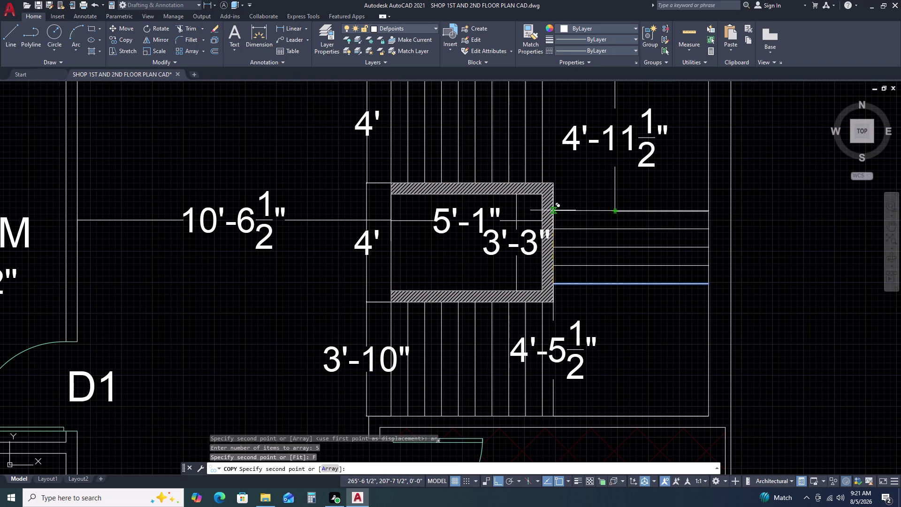
scroll(up, 3)
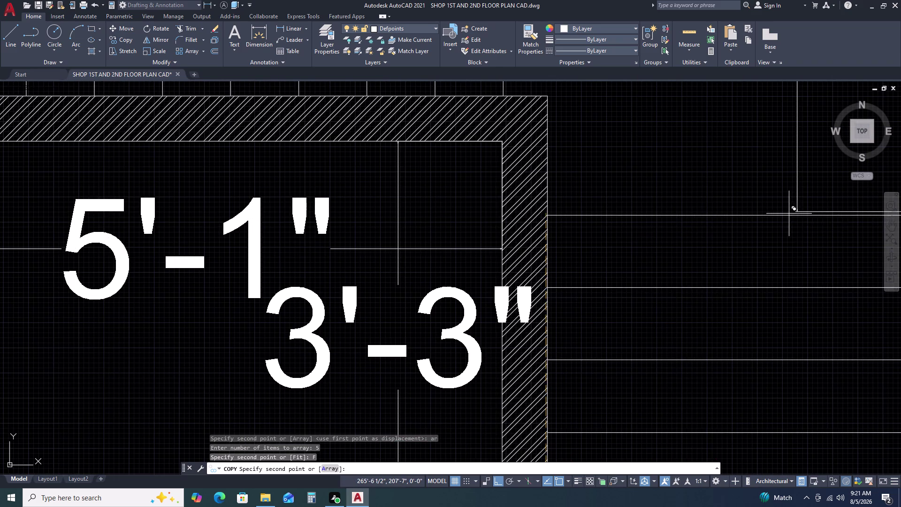
Fit the five tread copies up to the top boundary line and inspect the result.
click(547, 209)
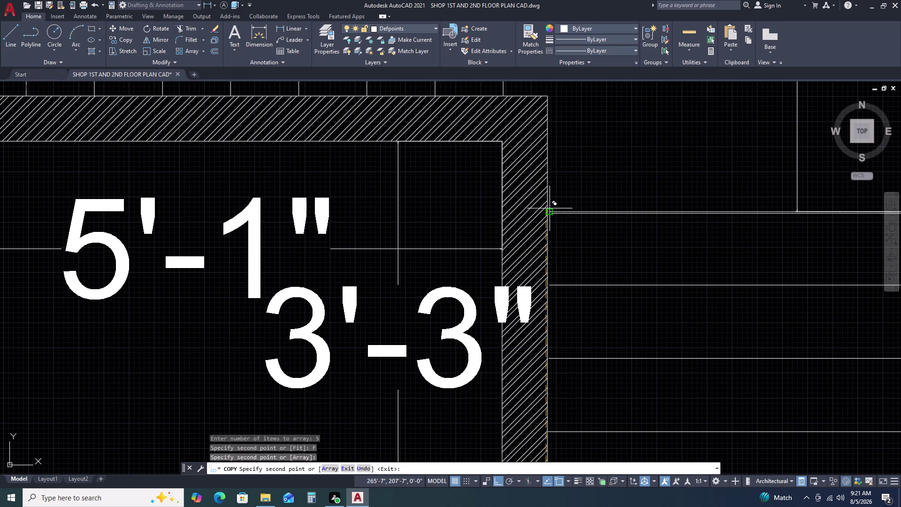
scroll(down, 3)
middle_drag(605, 236, 557, 235)
key(Escape)
scroll(up, 3)
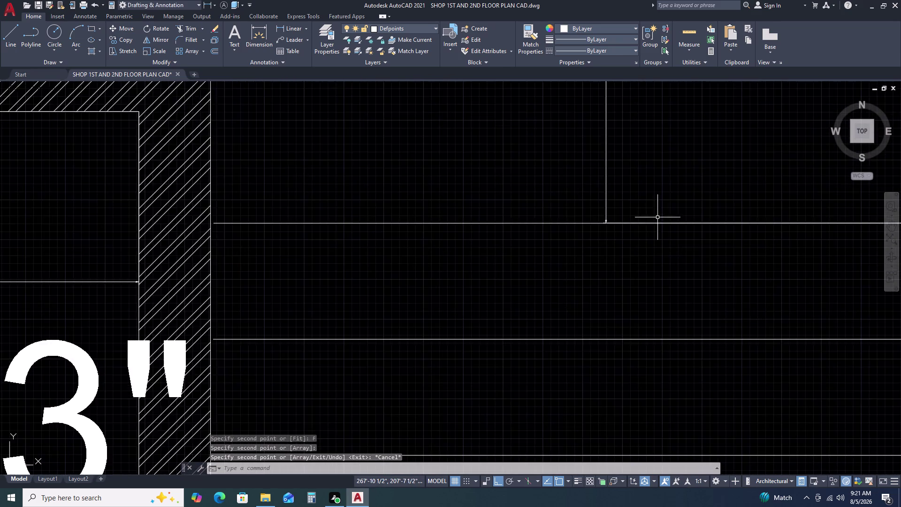
scroll(up, 3)
scroll(up, 3)
scroll(up, 3)
scroll(down, 3)
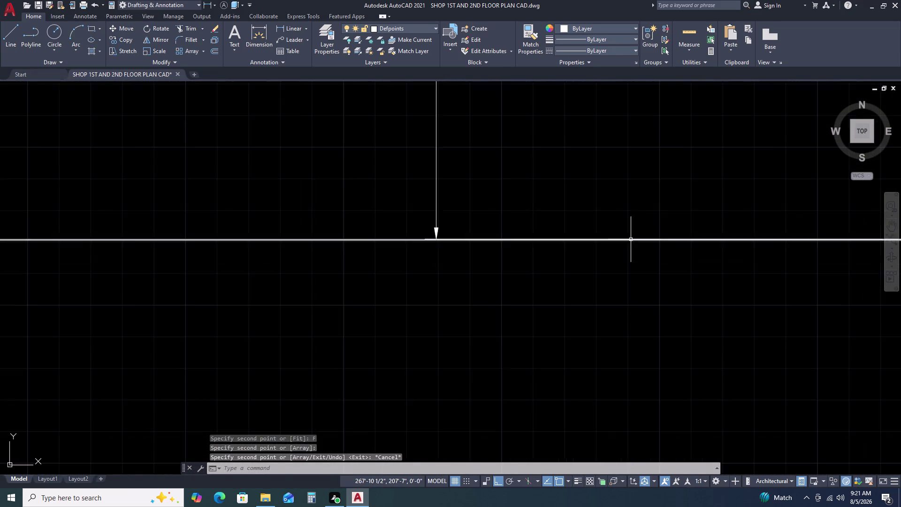
scroll(down, 3)
scroll(down, 3)
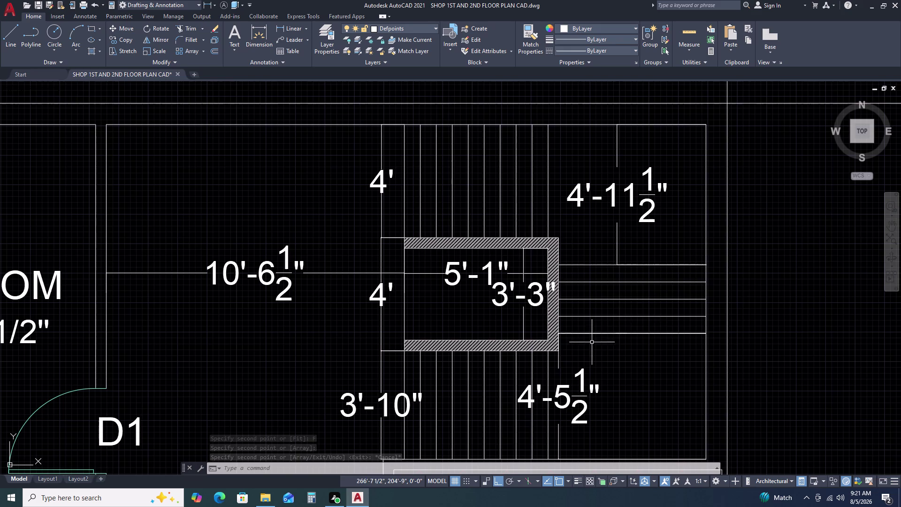
scroll(up, 3)
scroll(down, 3)
scroll(down, 3)
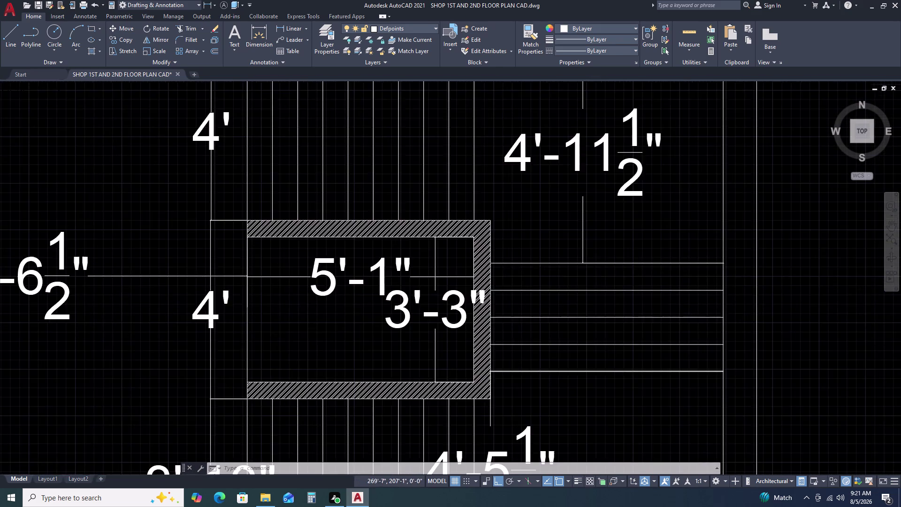
Move the 4'-5½" stair dimension further right, then view the whole floor plan.
middle_drag(620, 358, 616, 306)
click(613, 312)
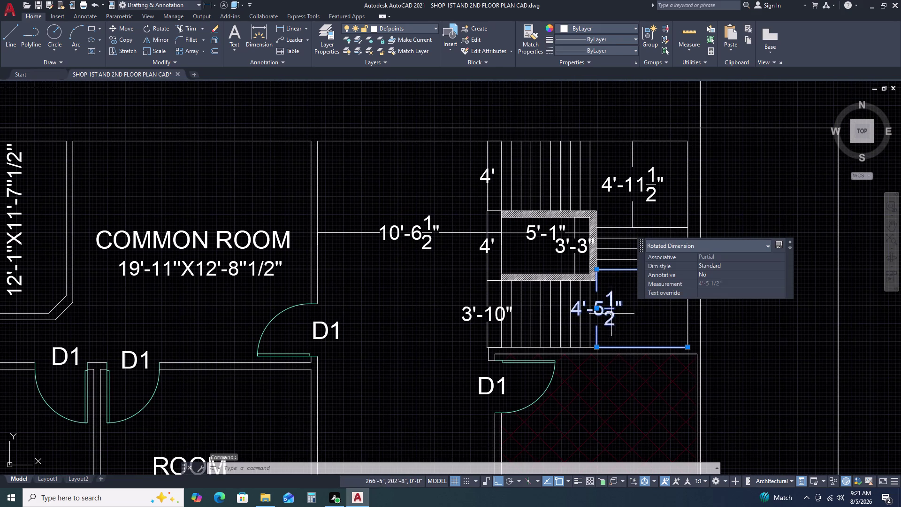
click(598, 309)
click(643, 308)
key(Escape)
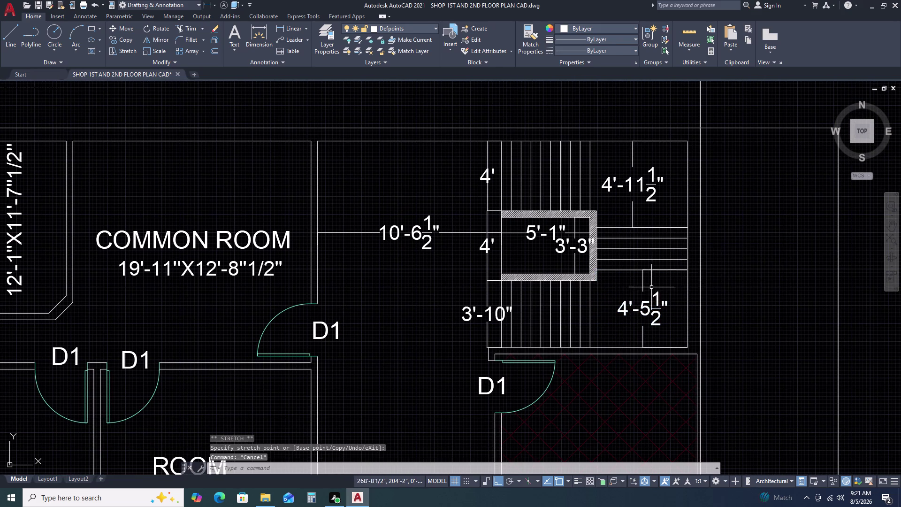
scroll(down, 3)
middle_drag(591, 294, 596, 220)
scroll(down, 3)
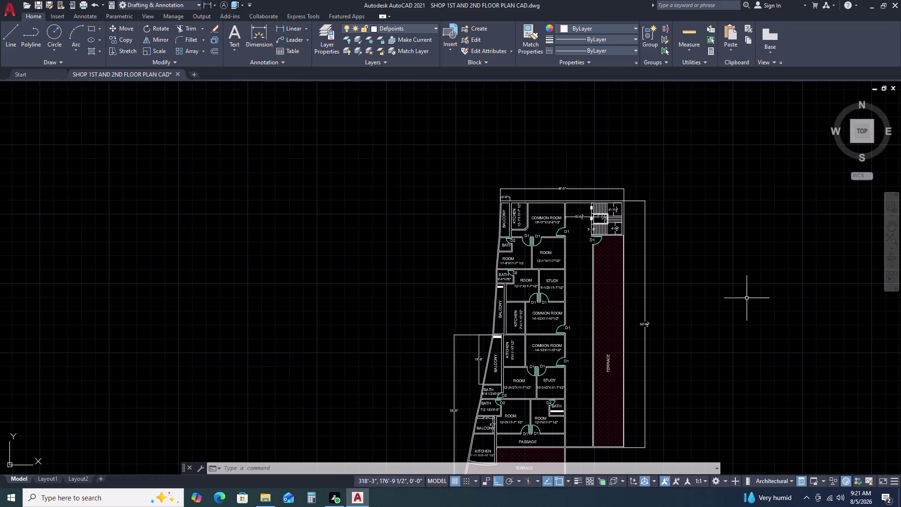
Draw a 230 by 250 rectangle right of the terrace using REC Dimensions, then cancel it.
scroll(up, 3)
key(r)
key(e)
text(c)
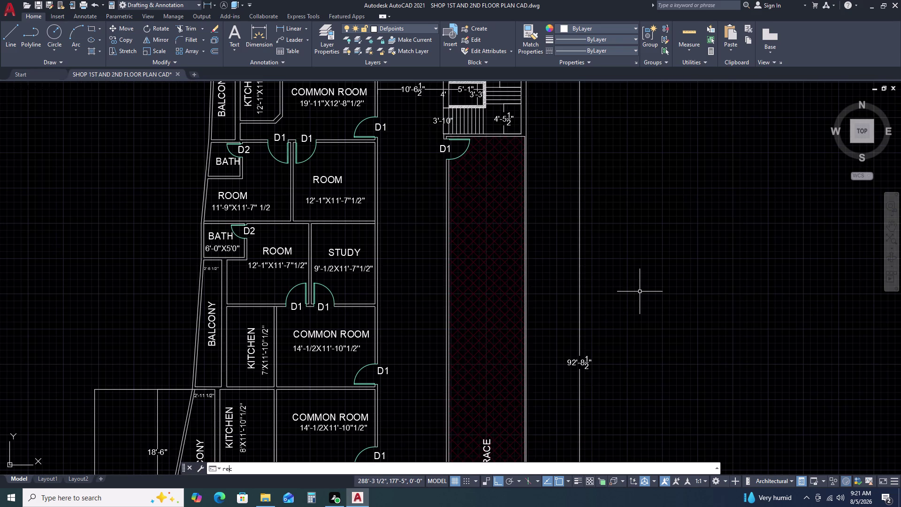
key(space)
click(640, 235)
text(d)
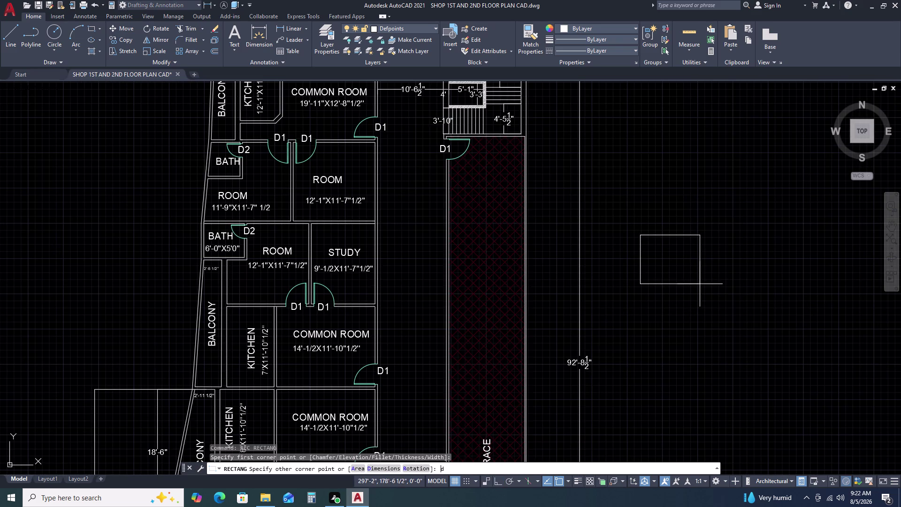
key(space)
text(23)
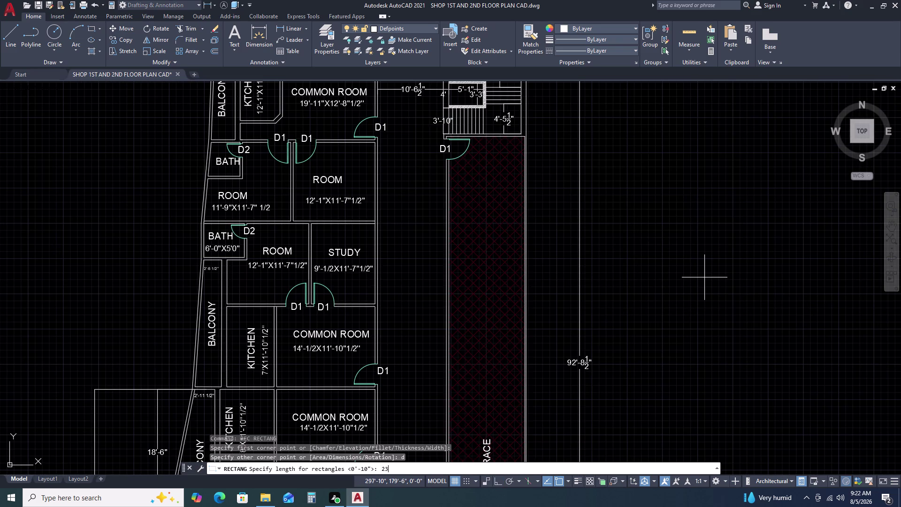
text(0)
key(Return)
text(250)
key(Return)
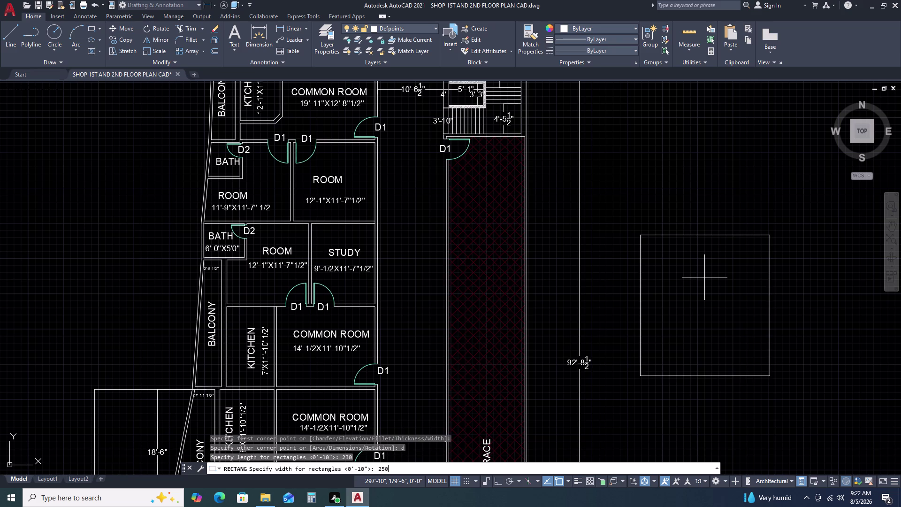
key(Escape)
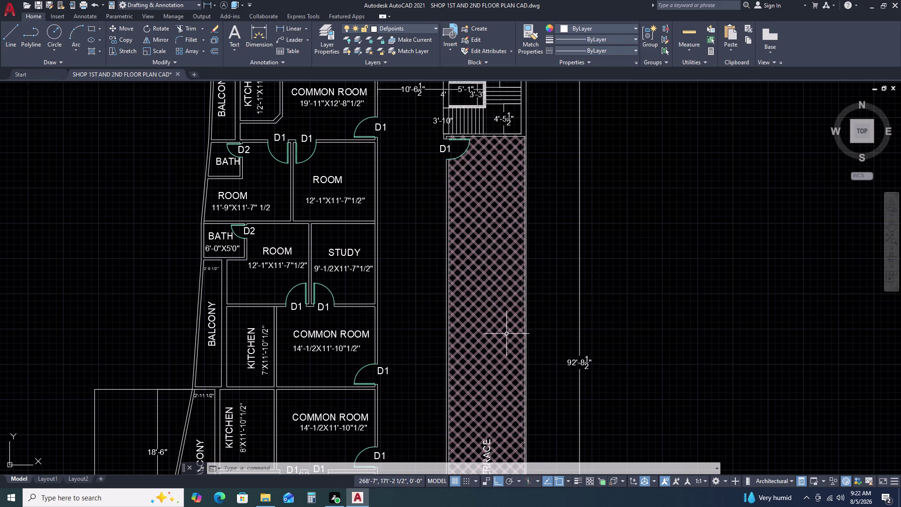
Restart the rectangle at a new corner beside the terrace with the Dimensions option.
key(d)
key(Escape)
key(space)
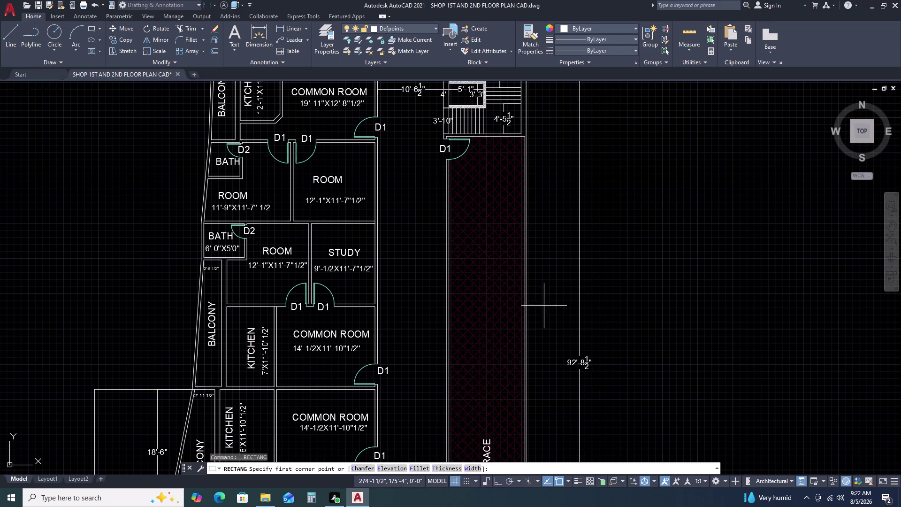
click(638, 270)
text(d)
key(space)
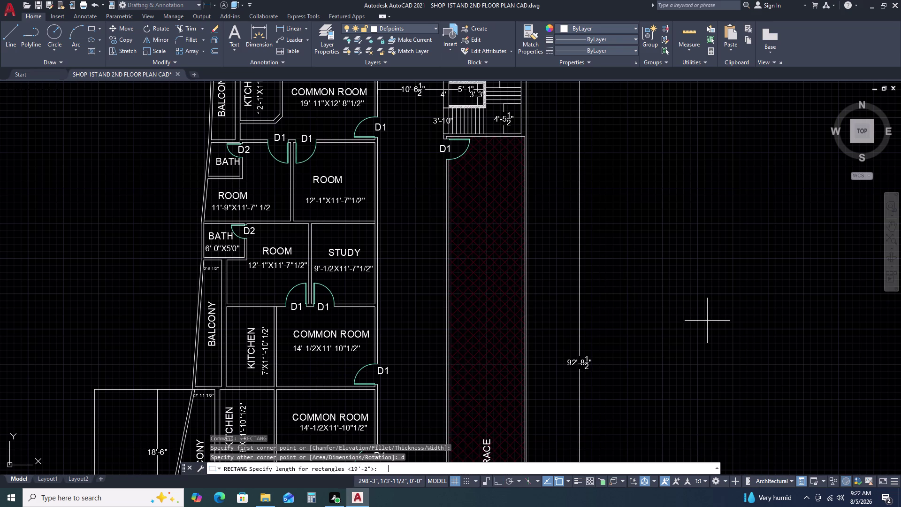